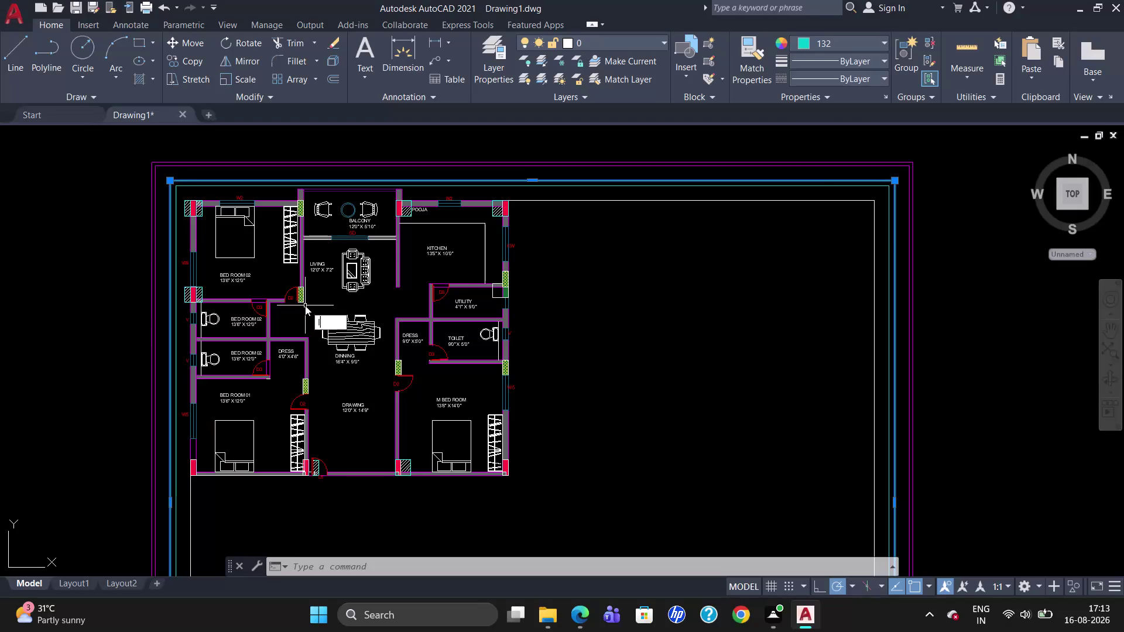
Insert the Sink-single block from the Blocks palette into the empty area right of the plan.
key(Return)
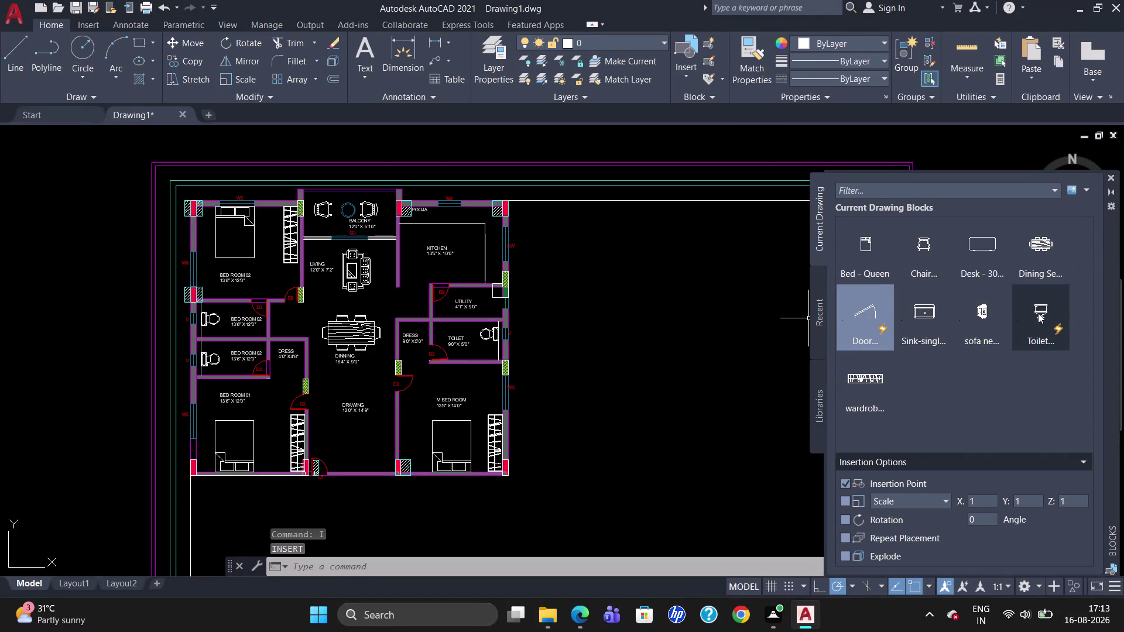
scroll(down, 3)
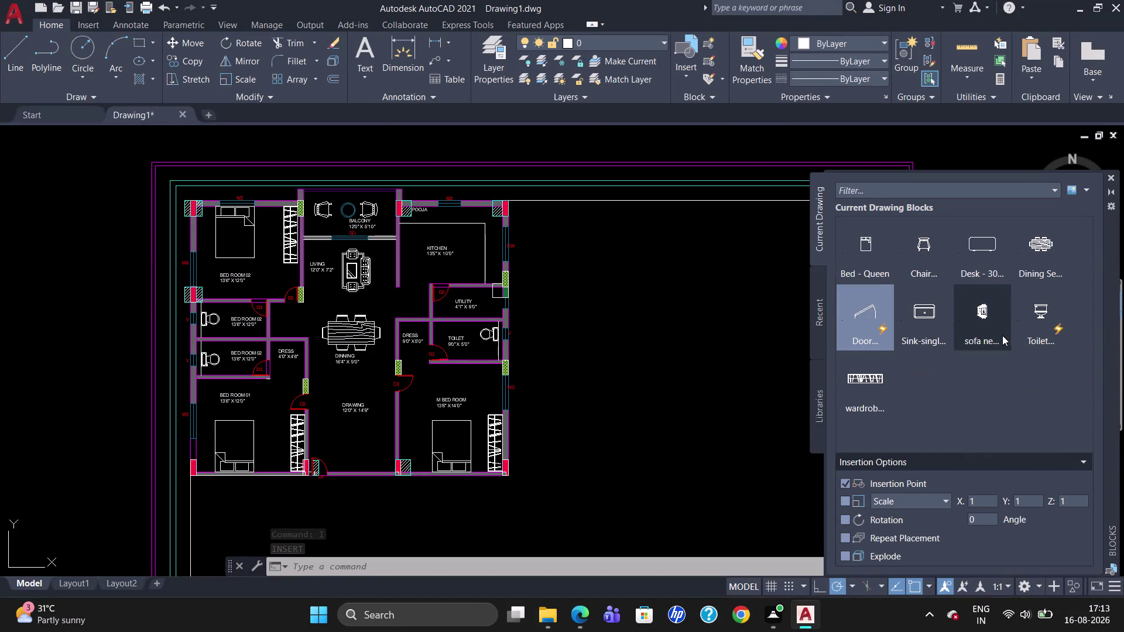
click(1110, 174)
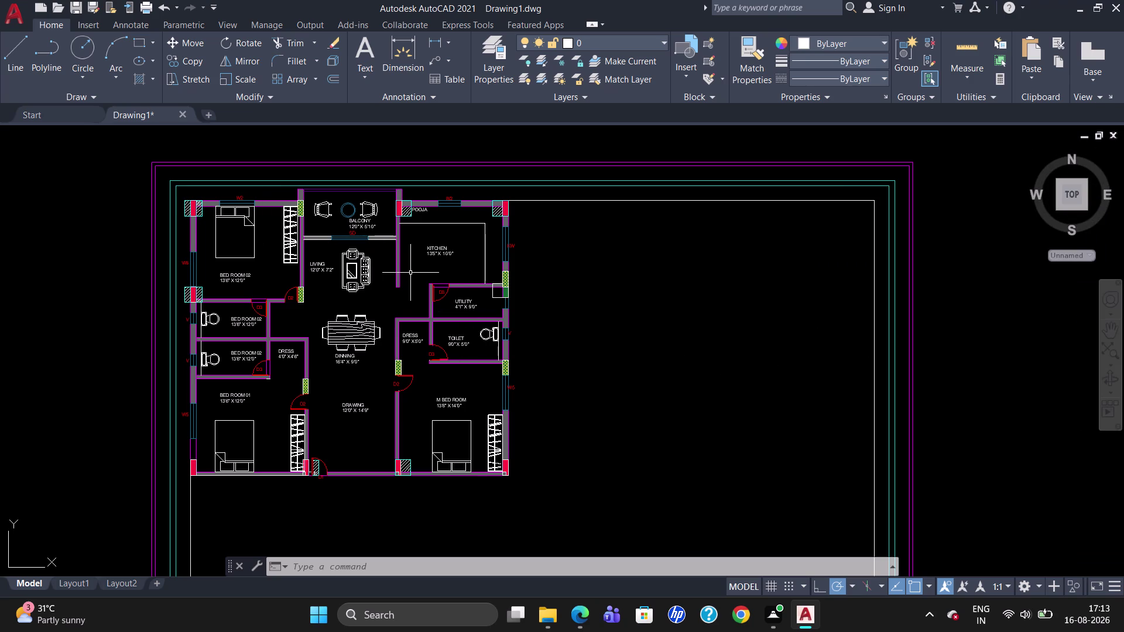
key(i)
key(Return)
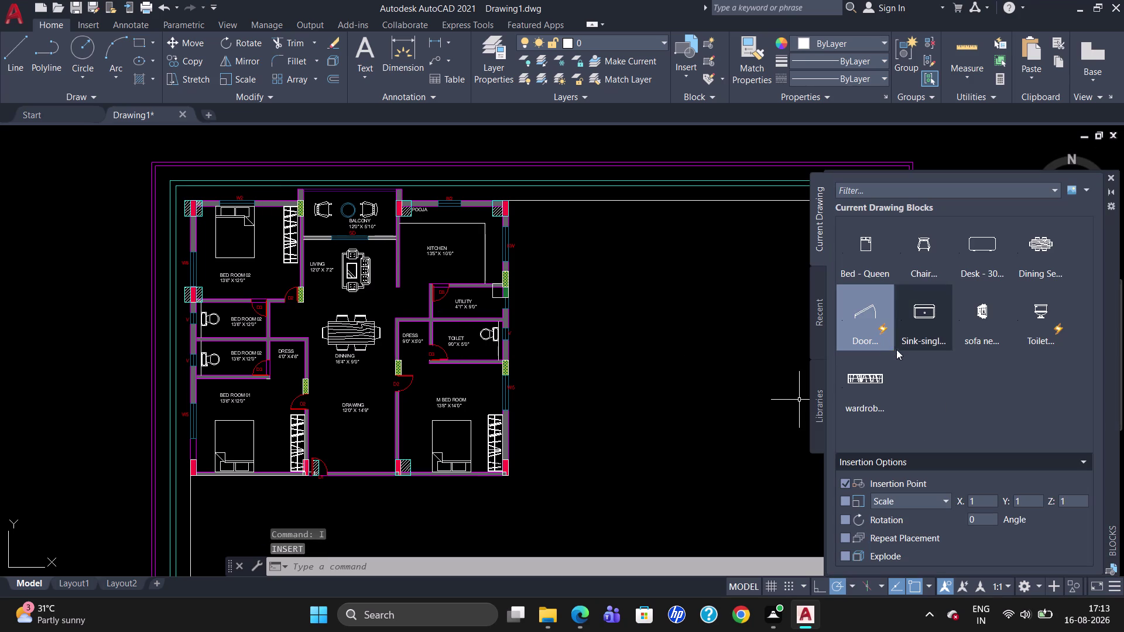
drag(924, 319, 768, 368)
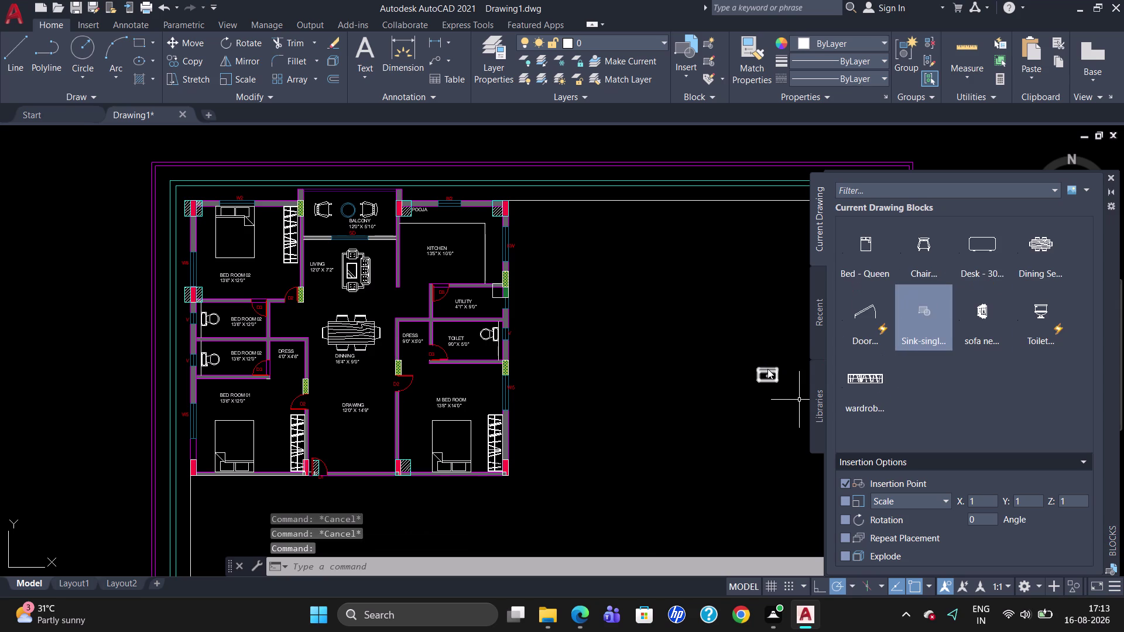
click(767, 369)
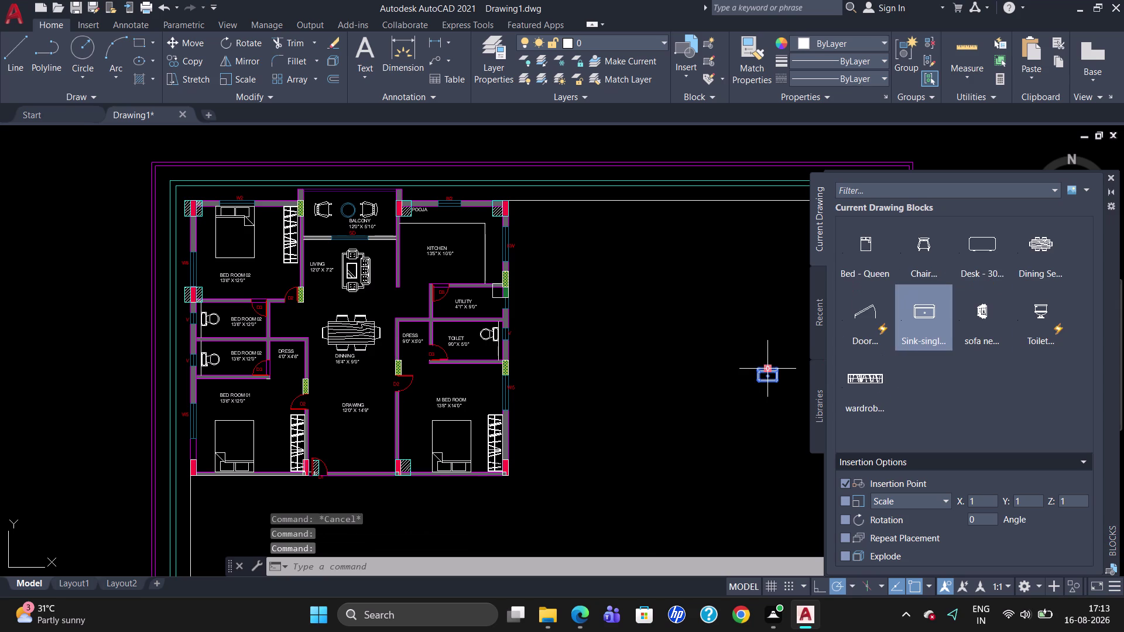
key(Escape)
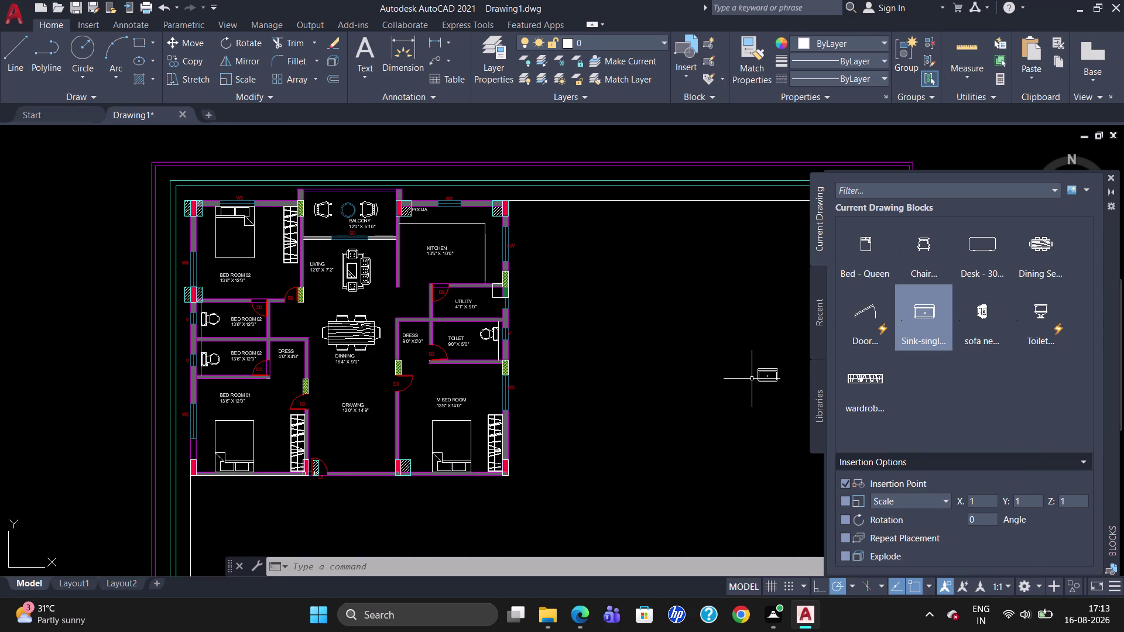
click(1113, 177)
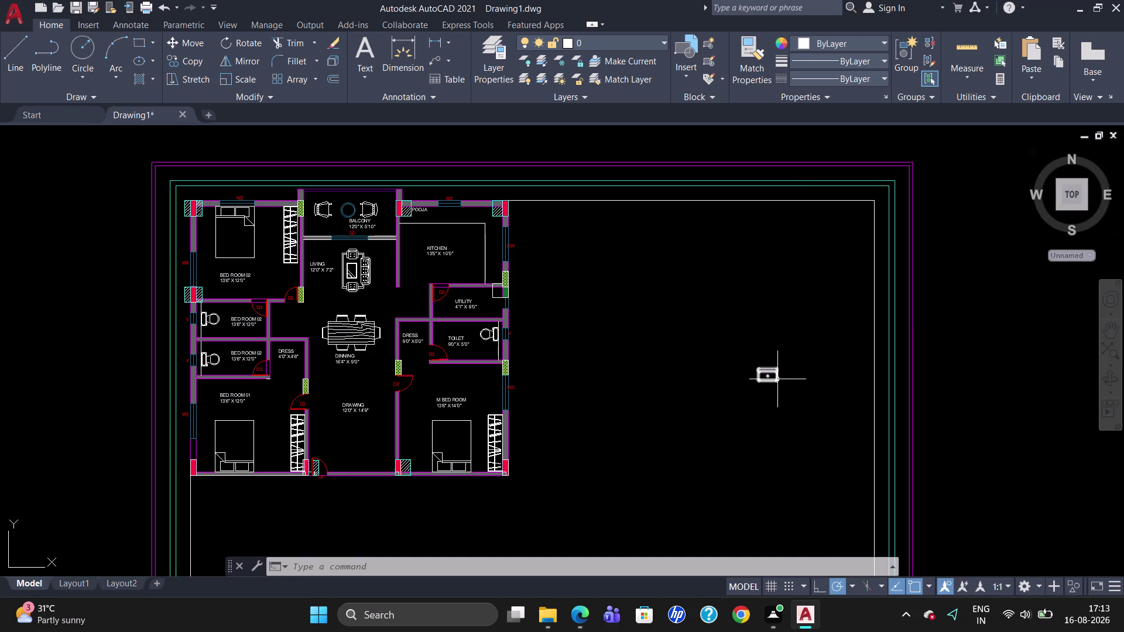
click(775, 378)
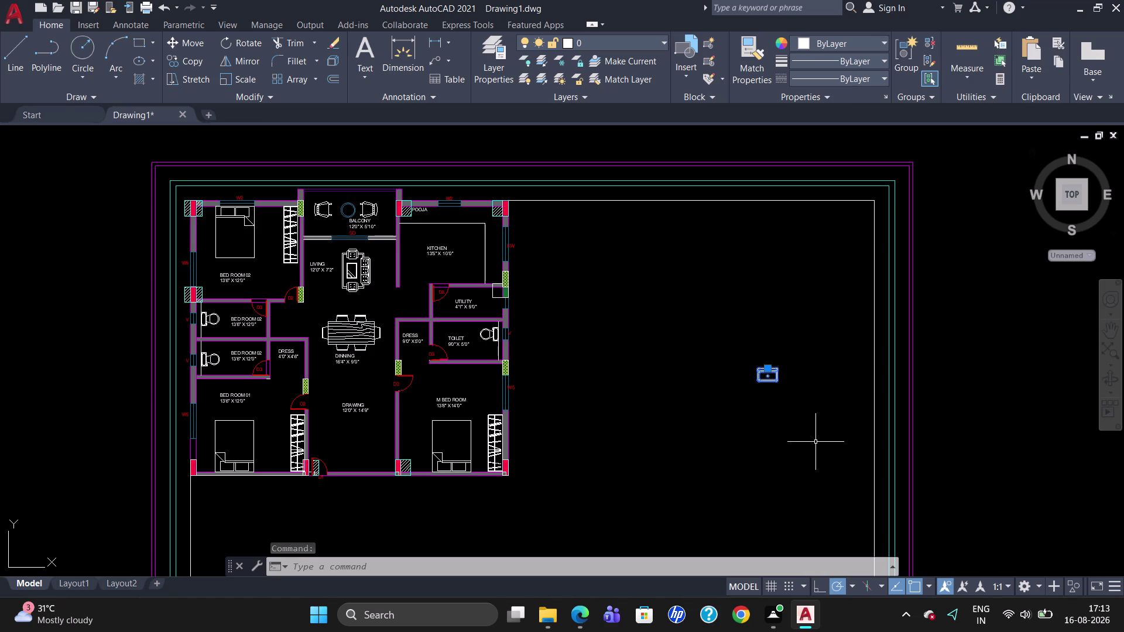
Rotate the sink 270° with RO so it stands upright.
text(RO)
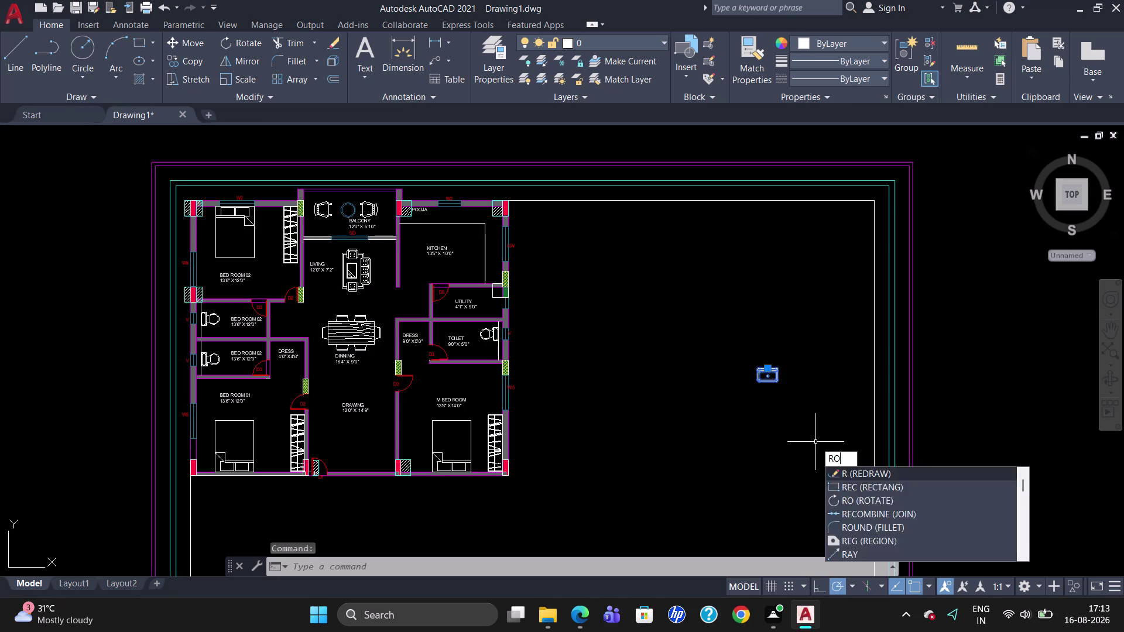
key(Return)
click(779, 367)
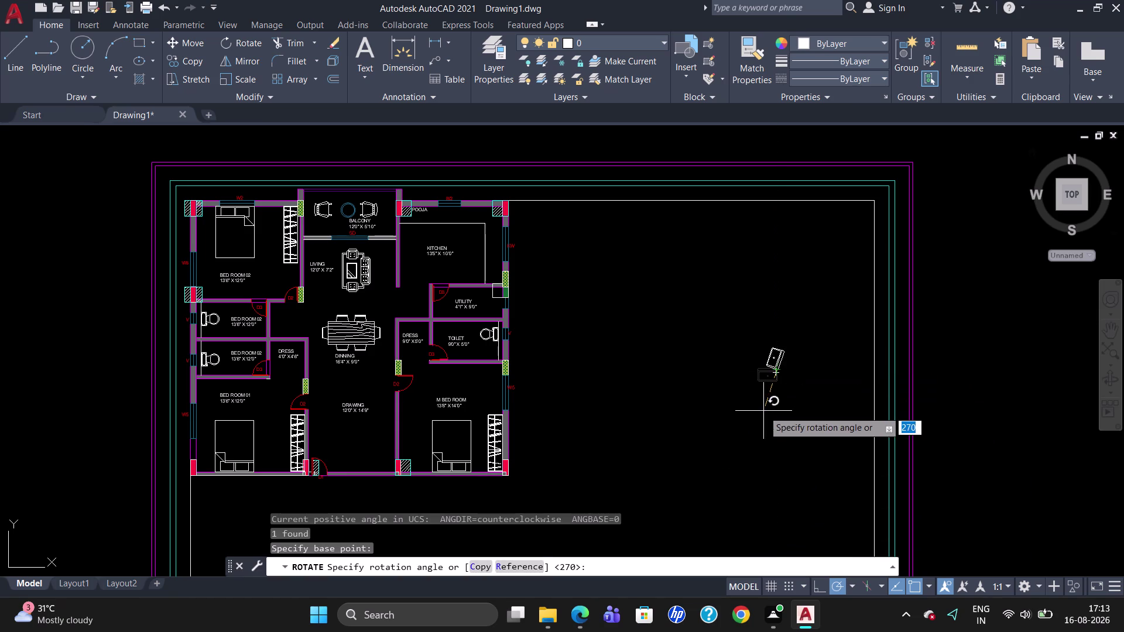
click(776, 404)
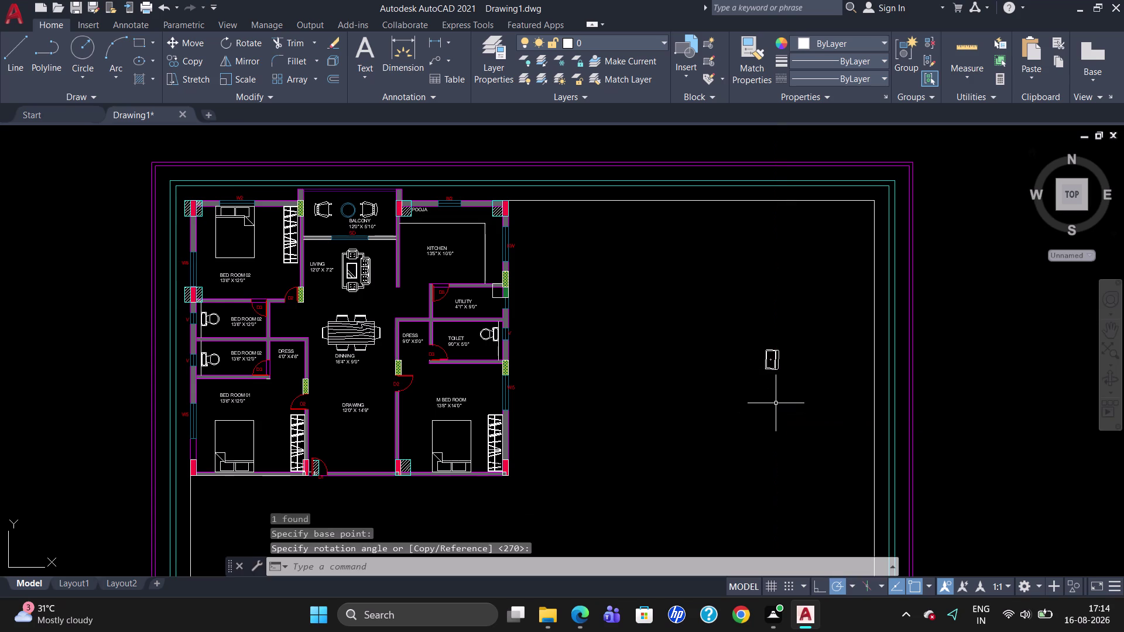
scroll(up, 3)
scroll(down, 3)
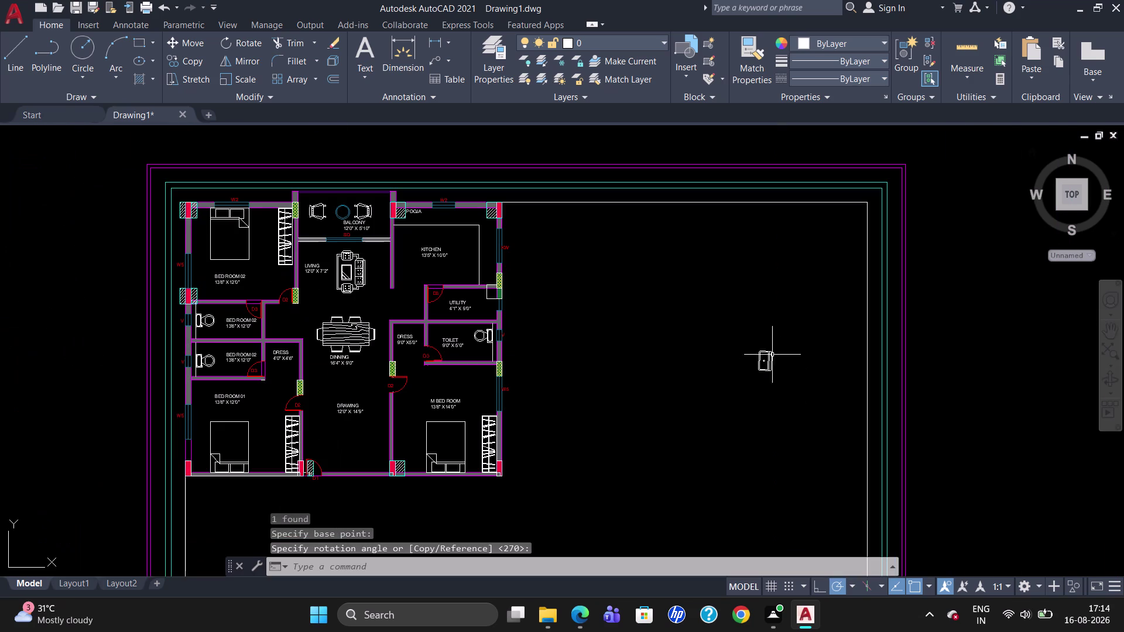
Move the sink against the kitchen's right wall beside the KW window.
click(766, 352)
key(m)
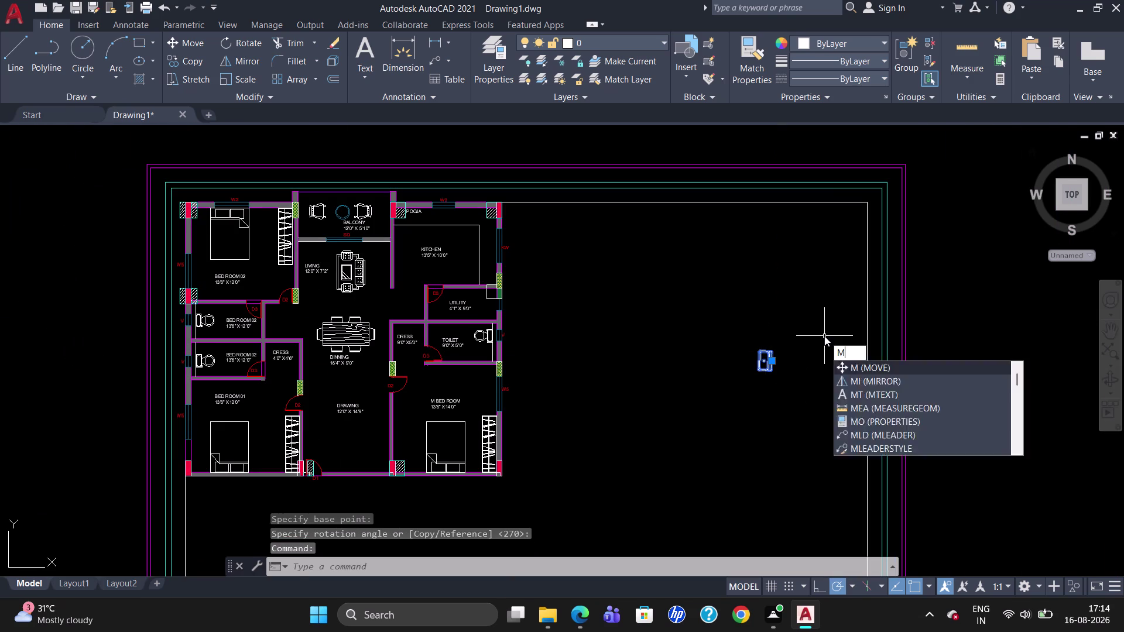
key(Return)
click(776, 351)
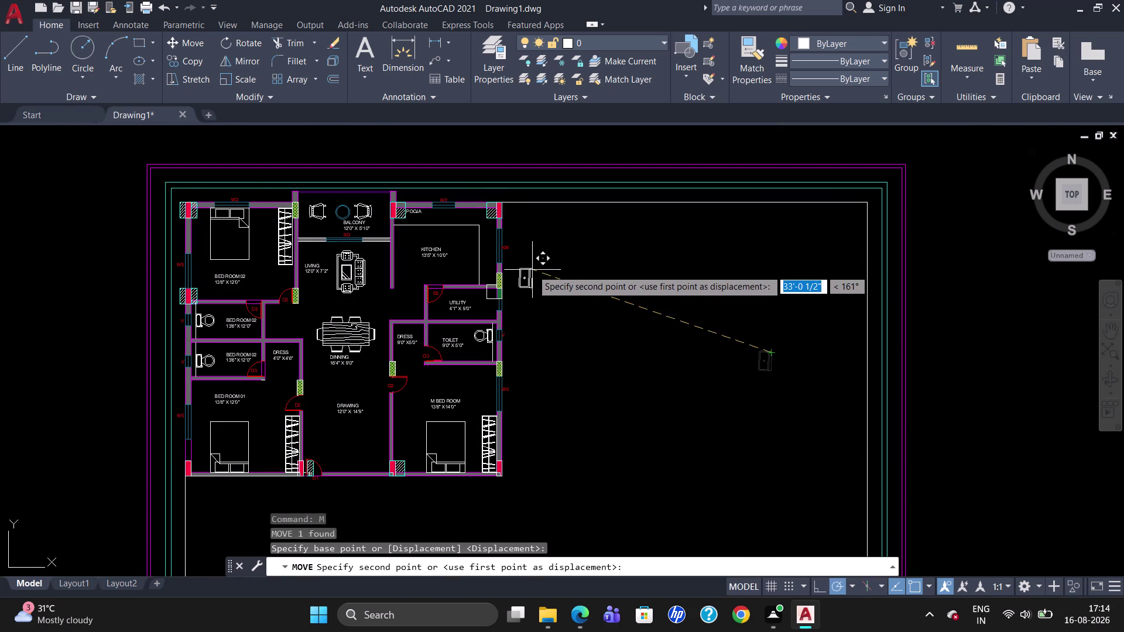
scroll(up, 3)
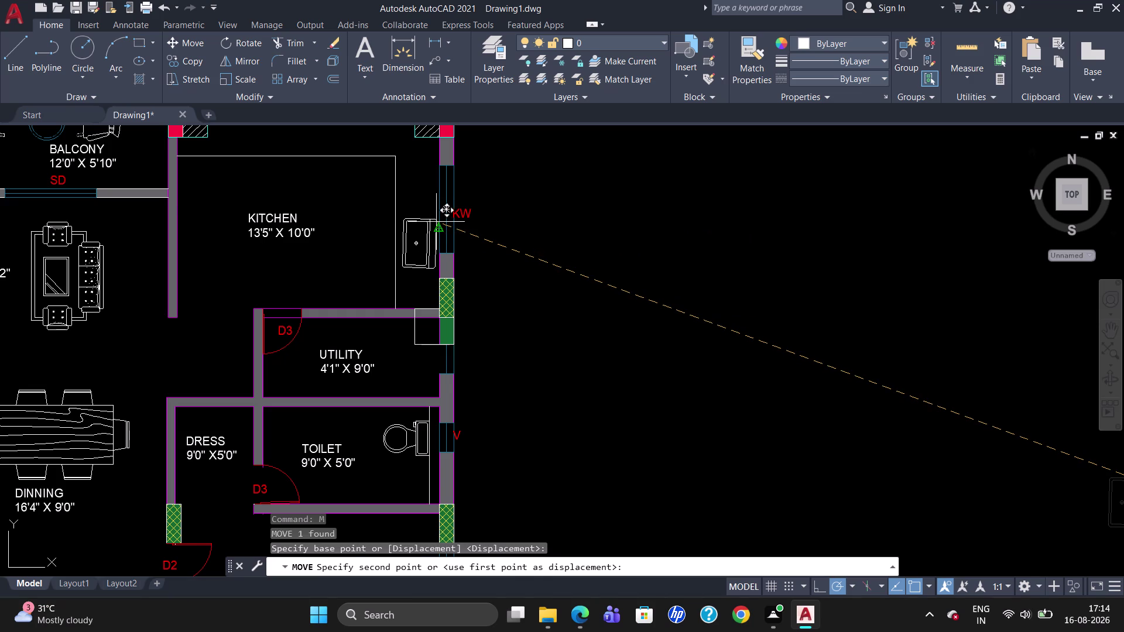
scroll(up, 3)
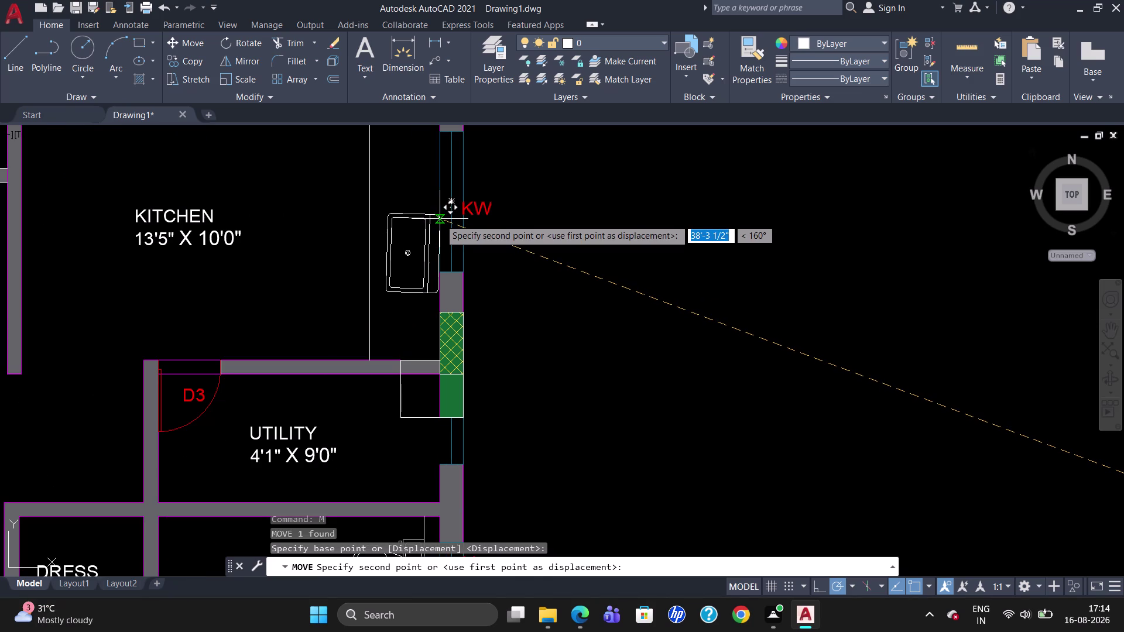
click(440, 219)
key(Escape)
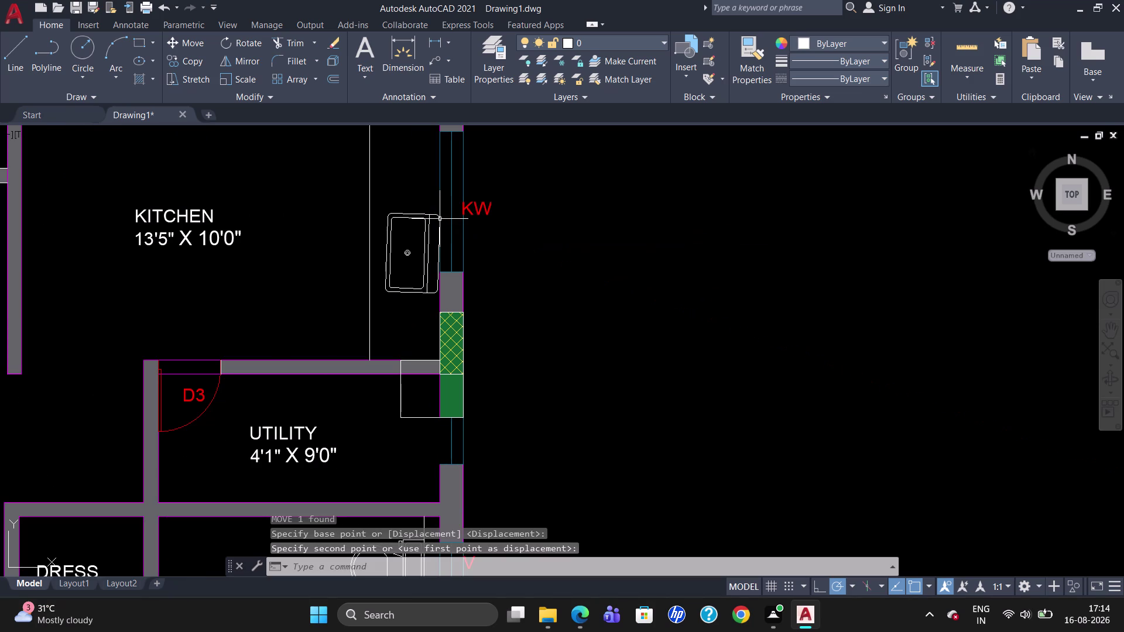
scroll(down, 3)
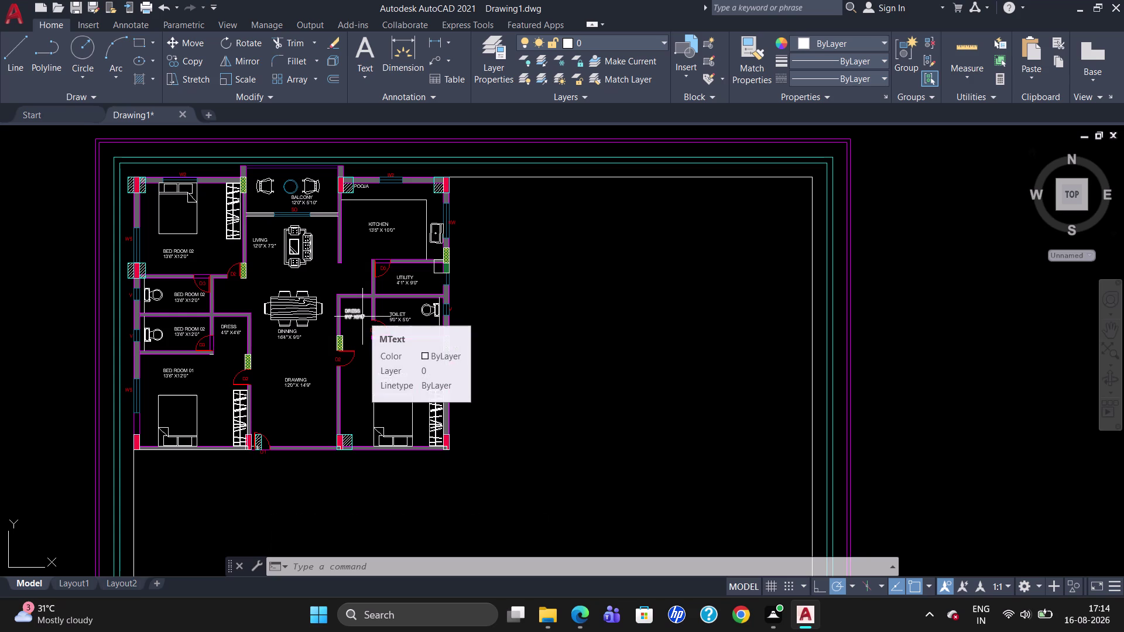
Move the sink by its corner so it sits flush against the kitchen wall.
click(437, 232)
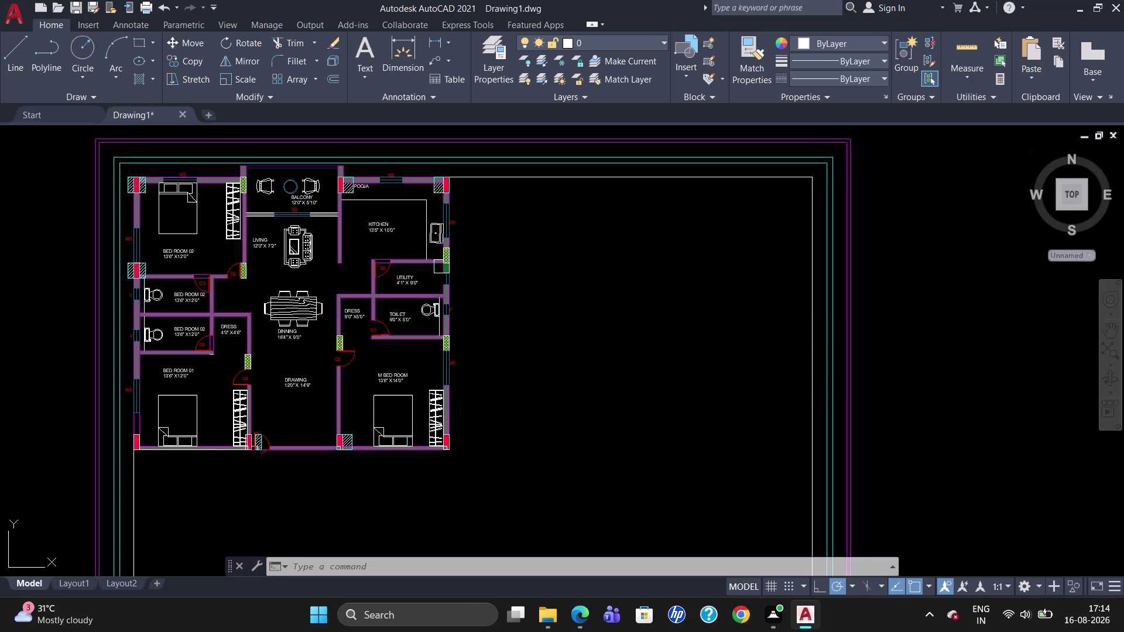
key(m)
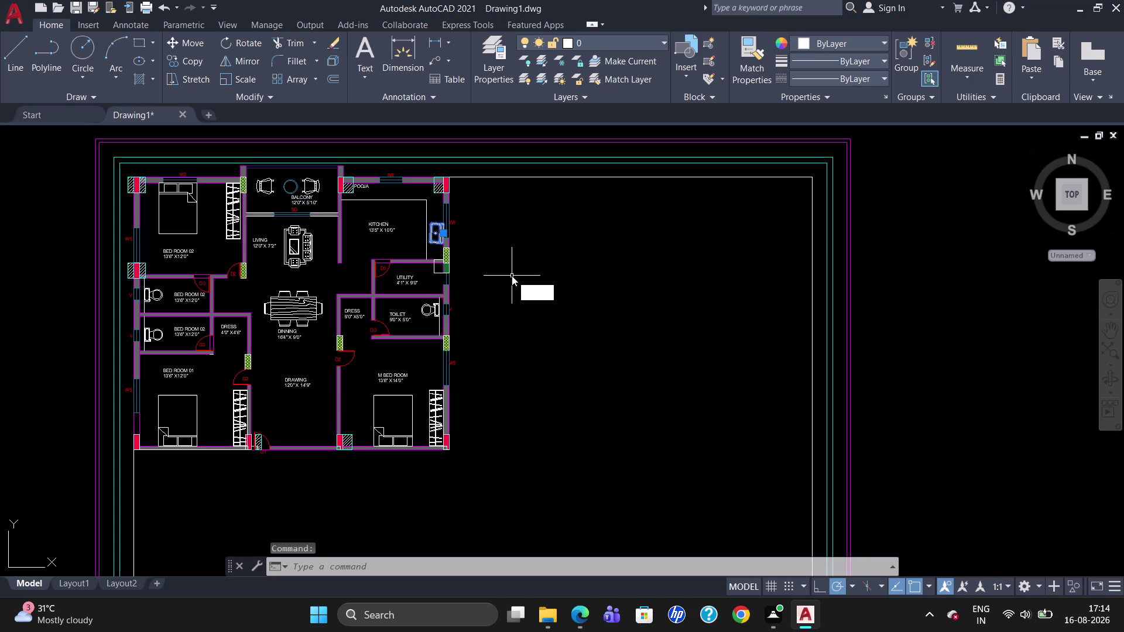
key(Return)
scroll(up, 3)
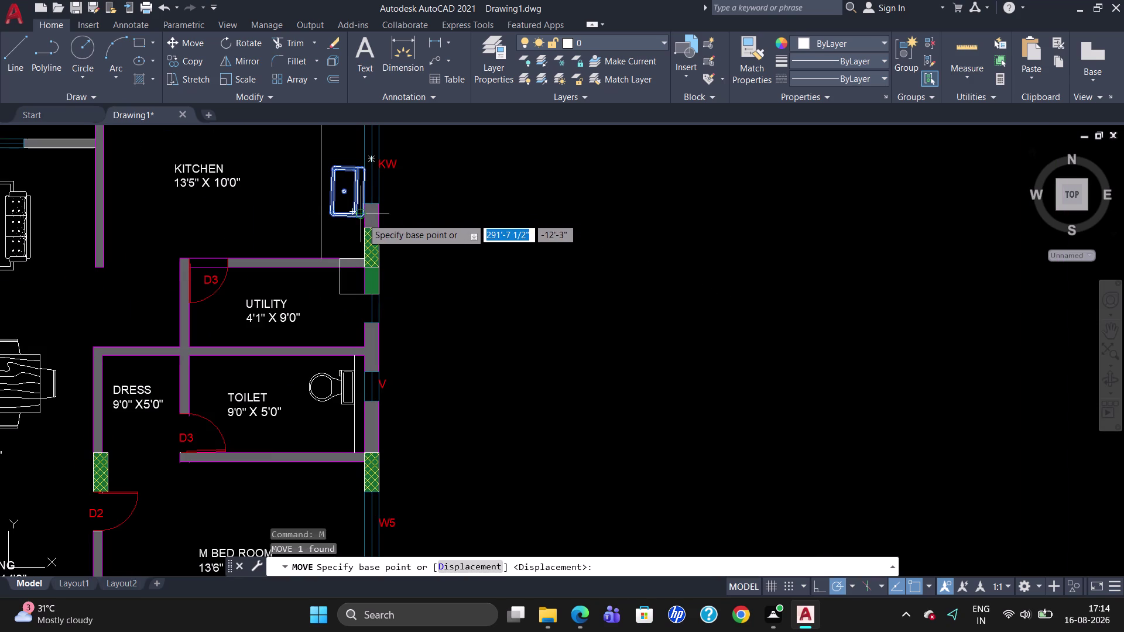
click(362, 218)
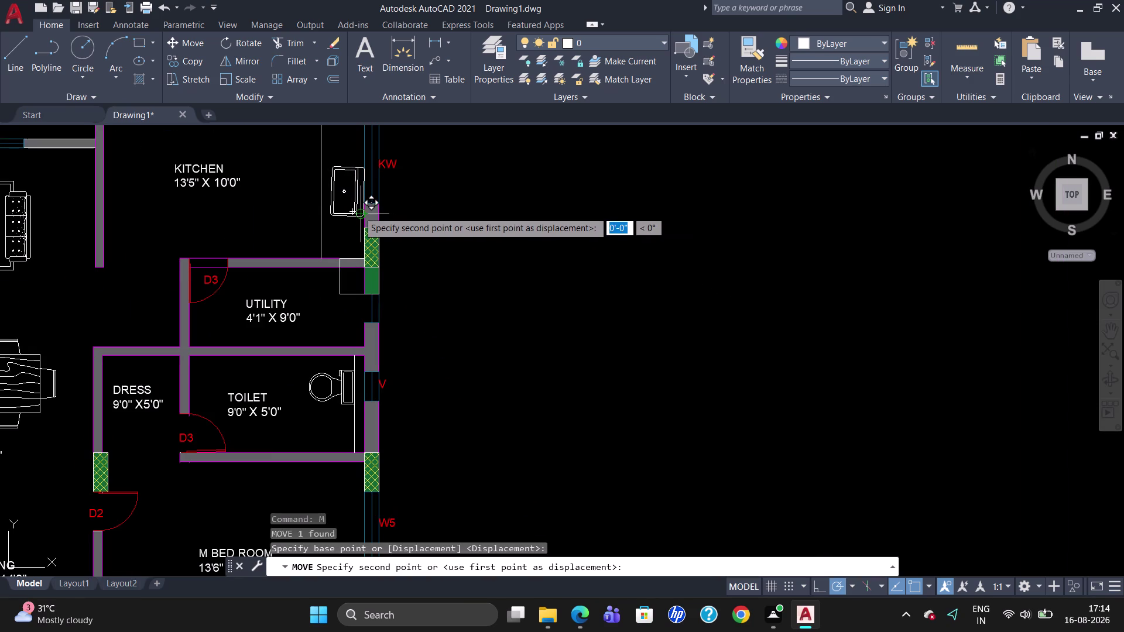
click(358, 211)
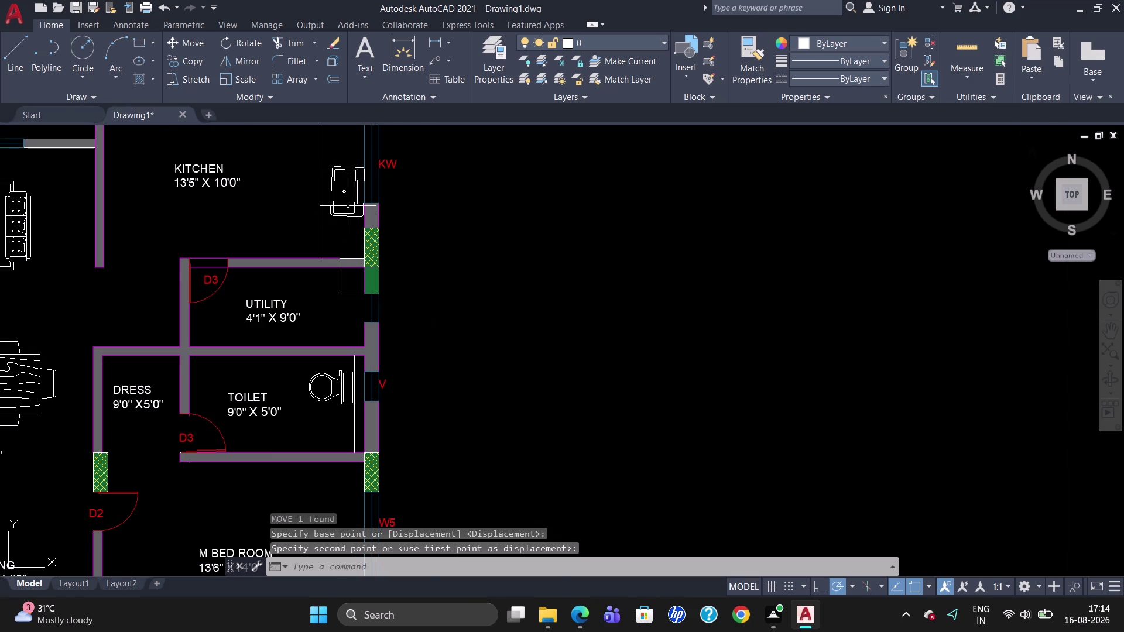
click(349, 202)
key(Escape)
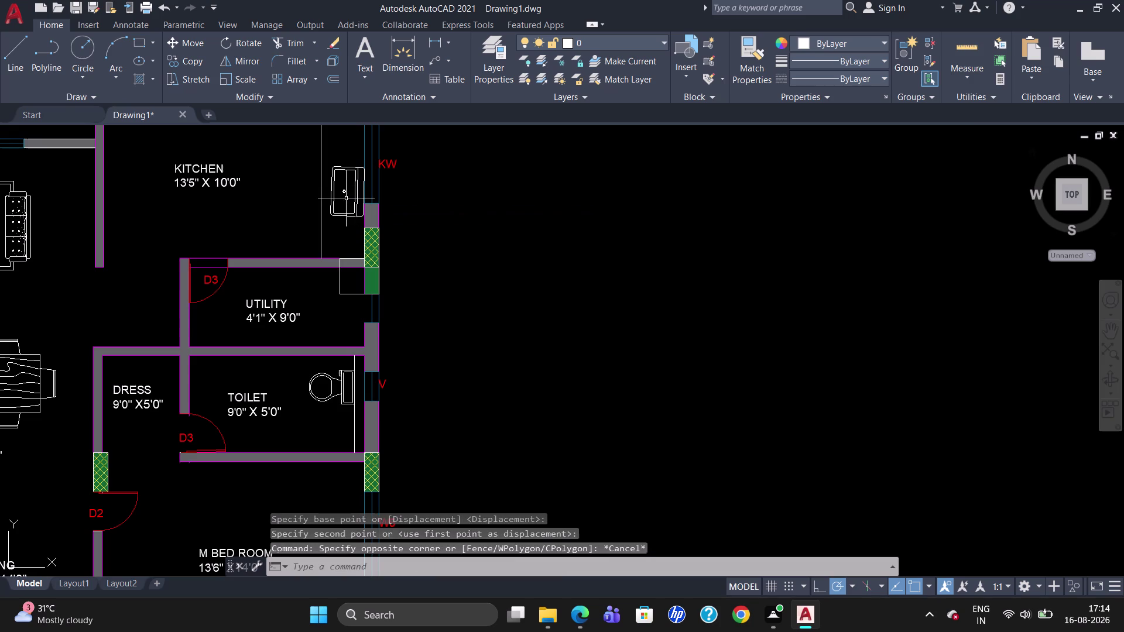
scroll(down, 3)
Select the kitchen sink and start copying it with CO.
click(338, 204)
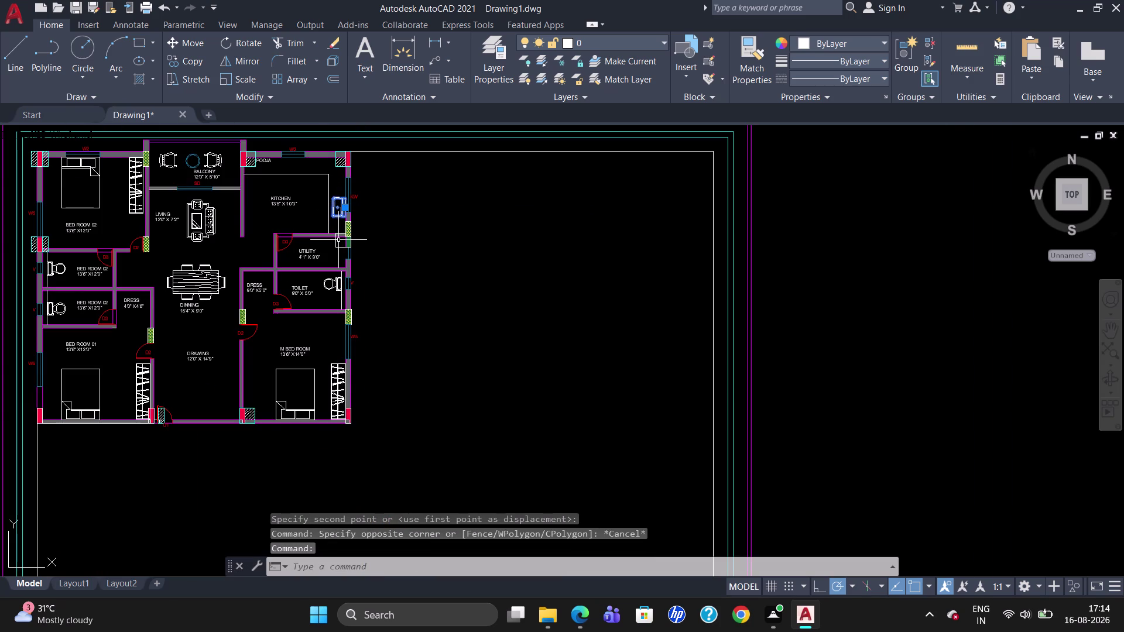
key(c)
key(o)
key(Return)
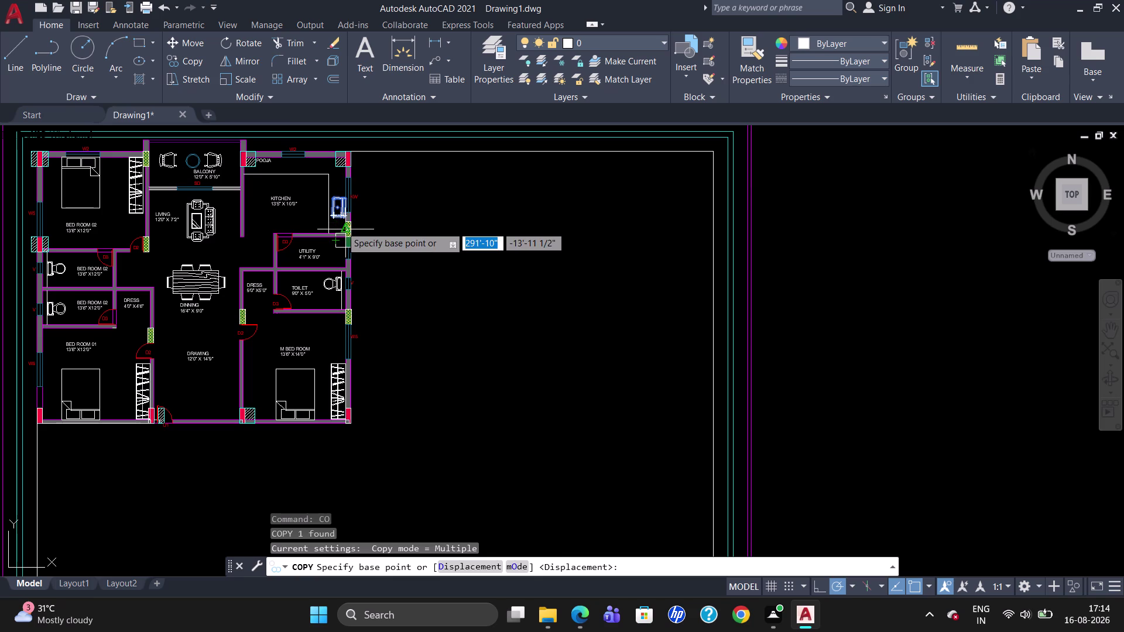
Place a copy of the sink near the second bedroom.
scroll(up, 3)
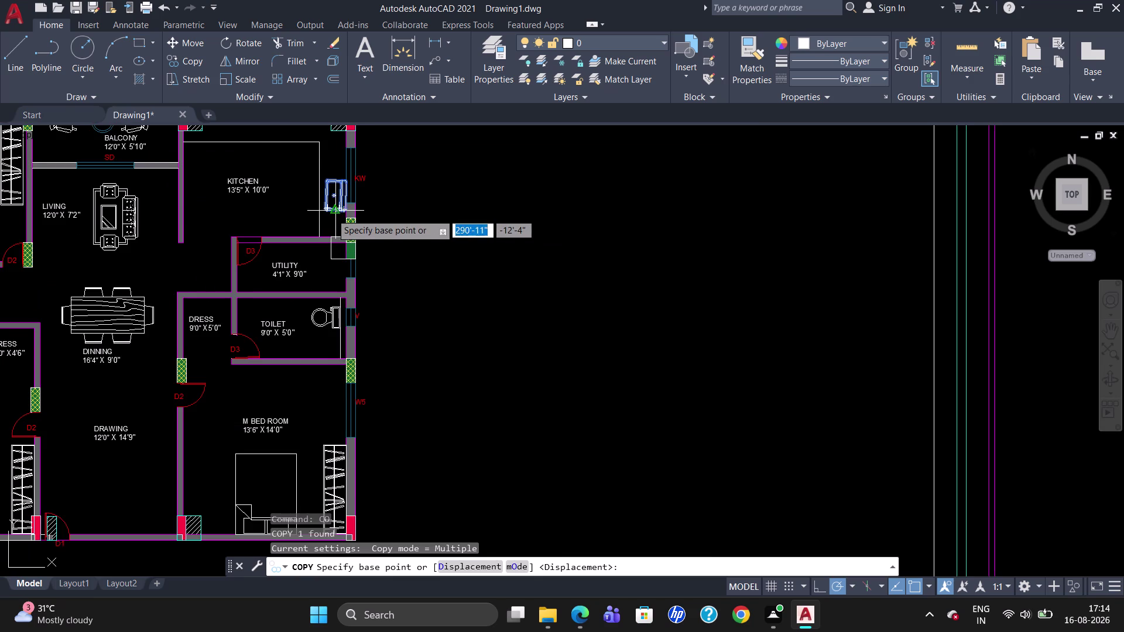
scroll(down, 3)
click(326, 211)
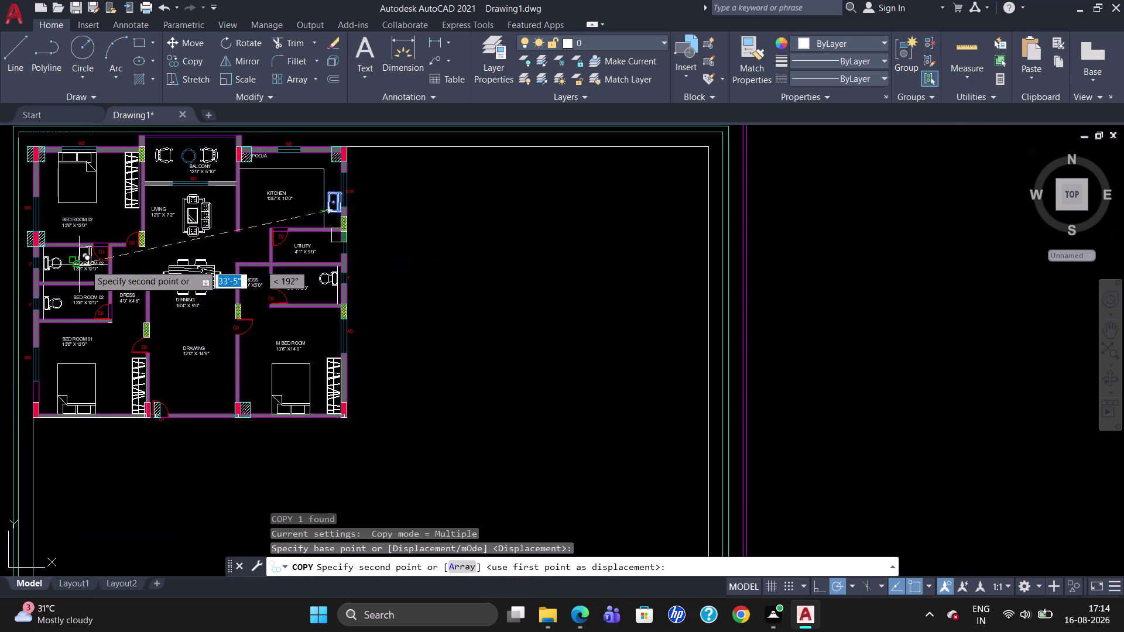
click(124, 269)
key(Escape)
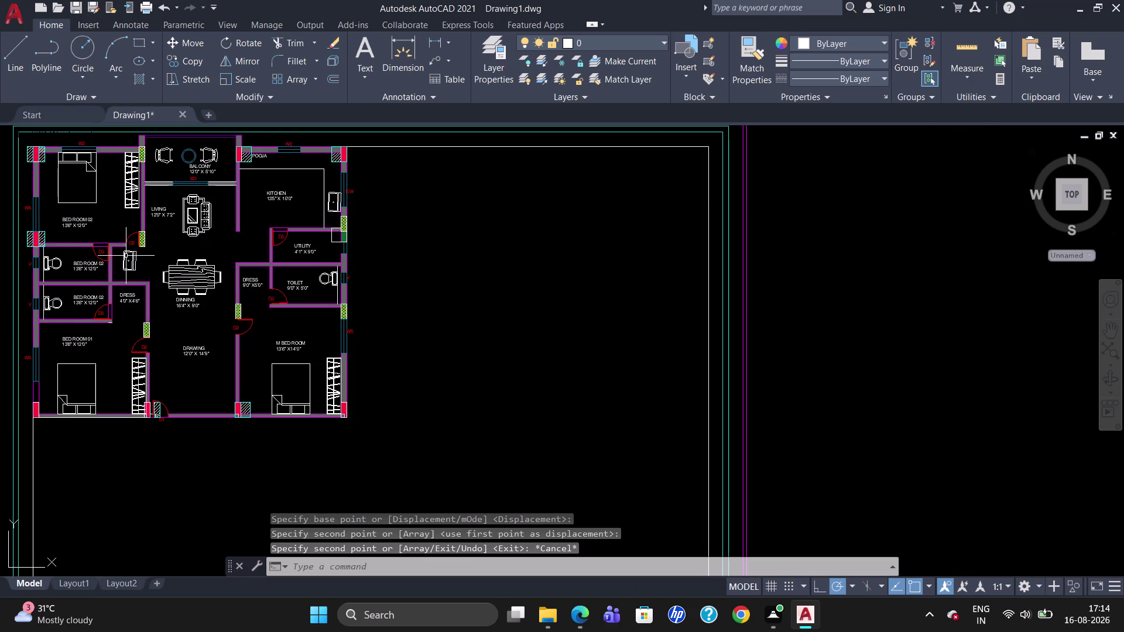
Rotate the washbasin beside the second bedroom's doorway with RO.
click(126, 256)
text(RO)
key(Return)
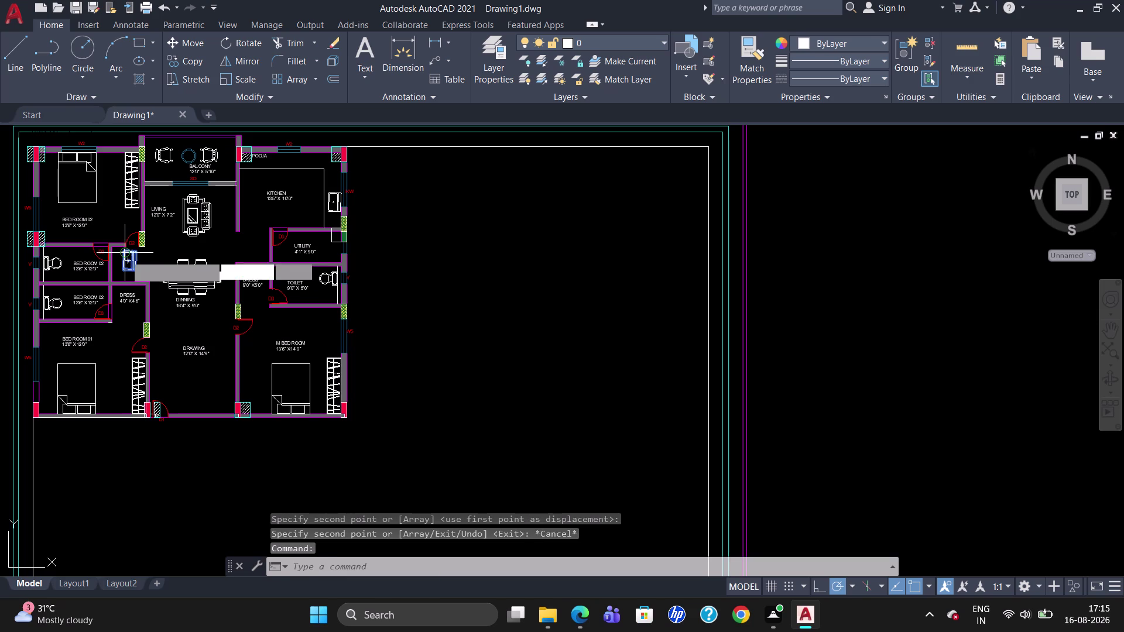
click(137, 253)
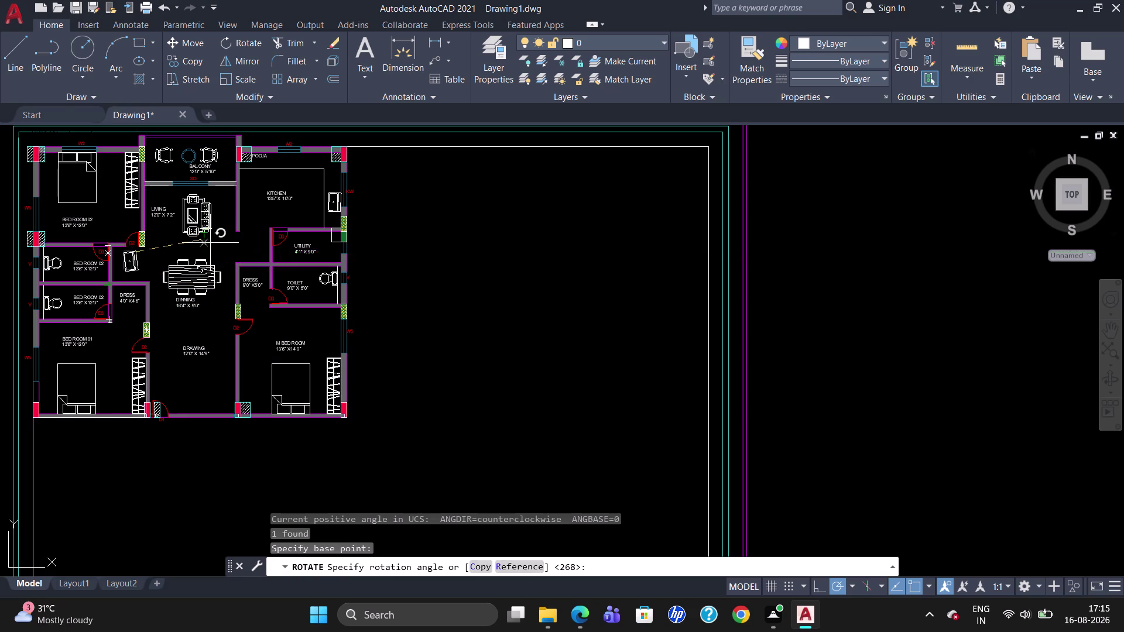
click(92, 256)
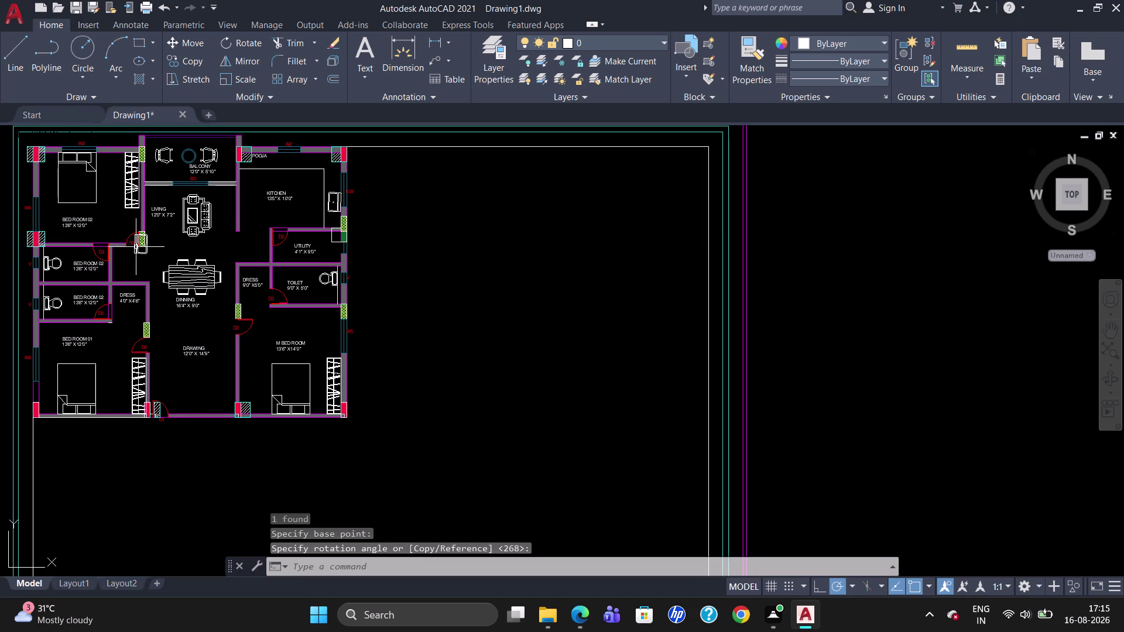
Move the washbasin against the second bedroom's wall.
click(135, 248)
key(m)
key(Return)
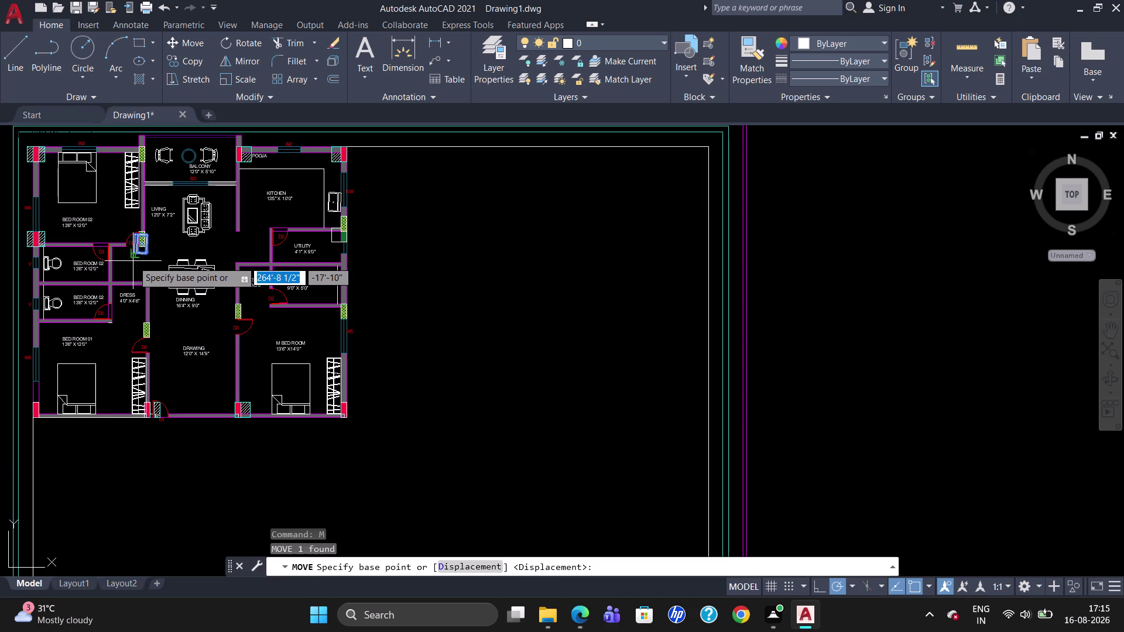
click(135, 253)
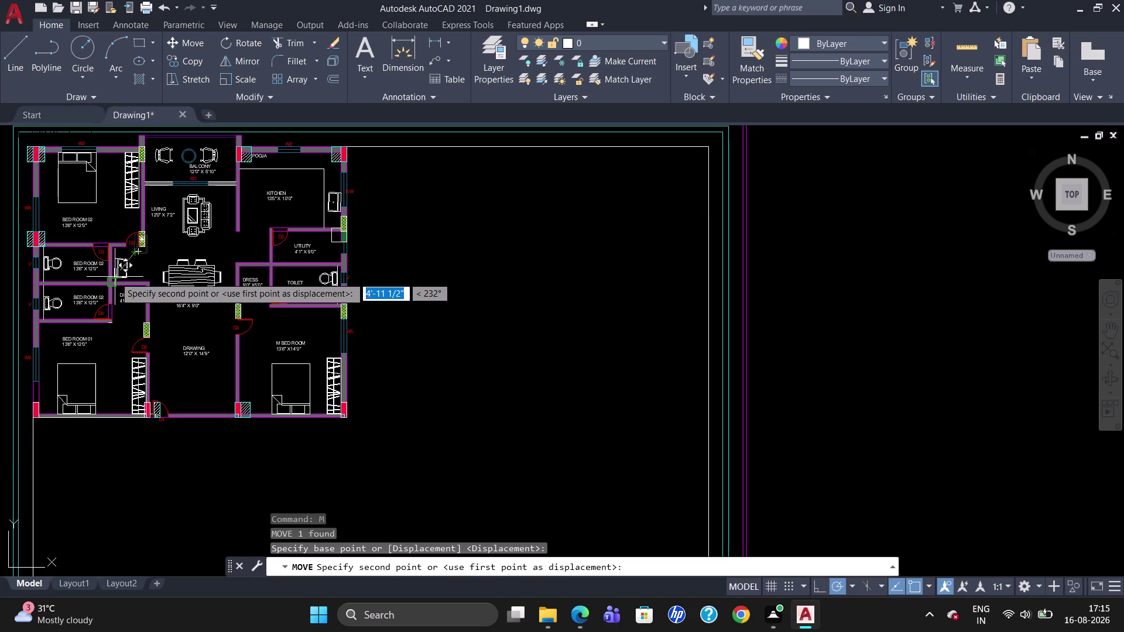
click(114, 277)
key(Escape)
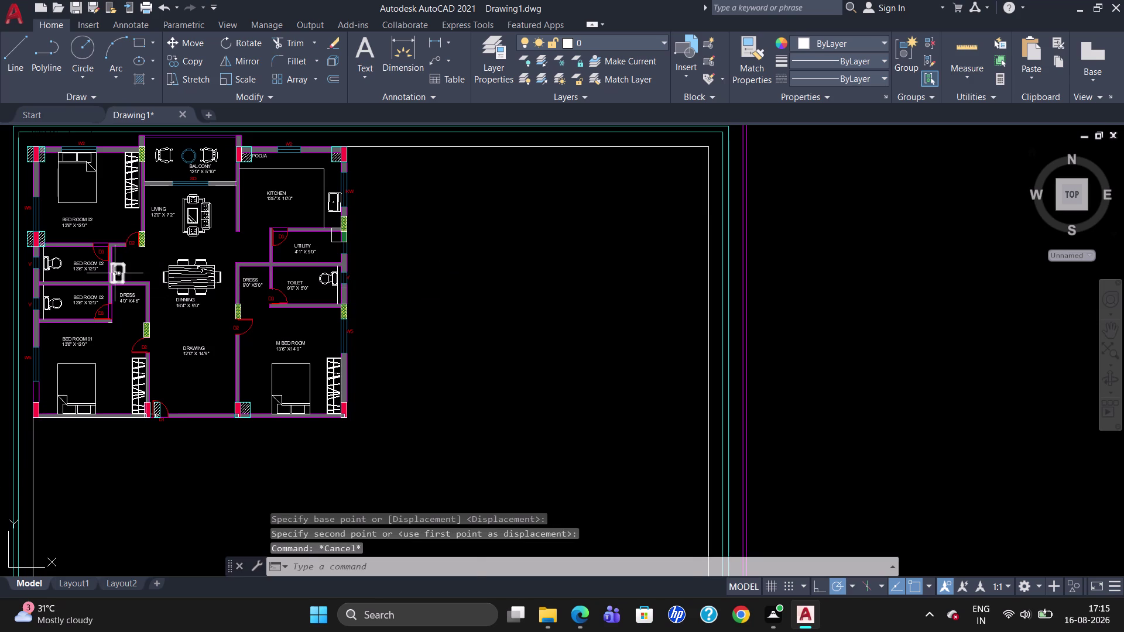
scroll(up, 3)
click(120, 260)
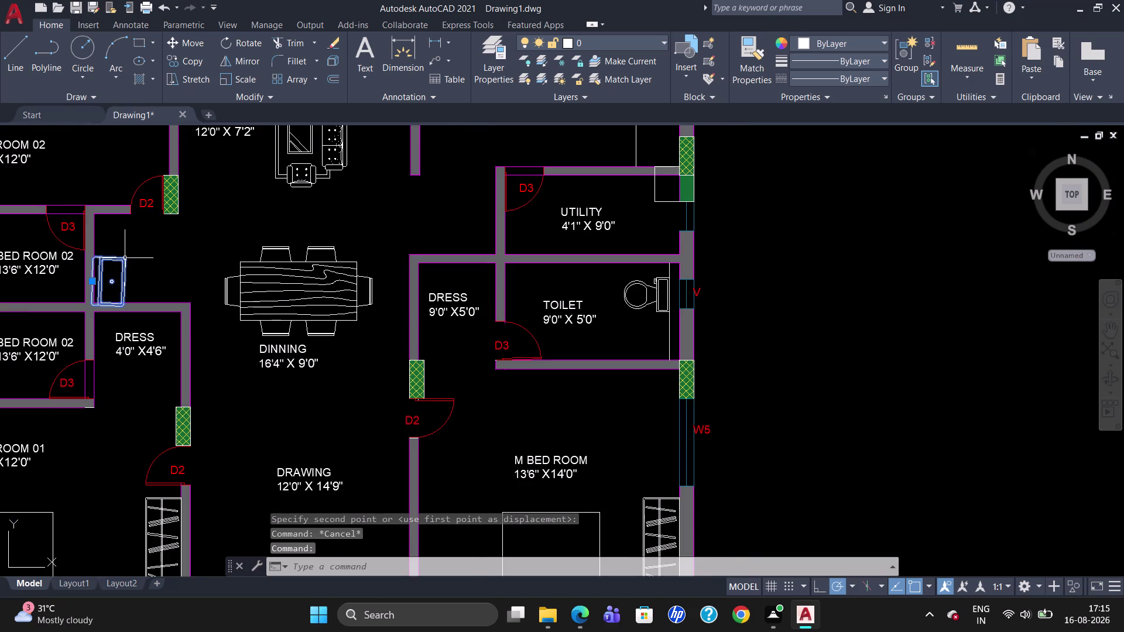
key(m)
key(Return)
click(124, 255)
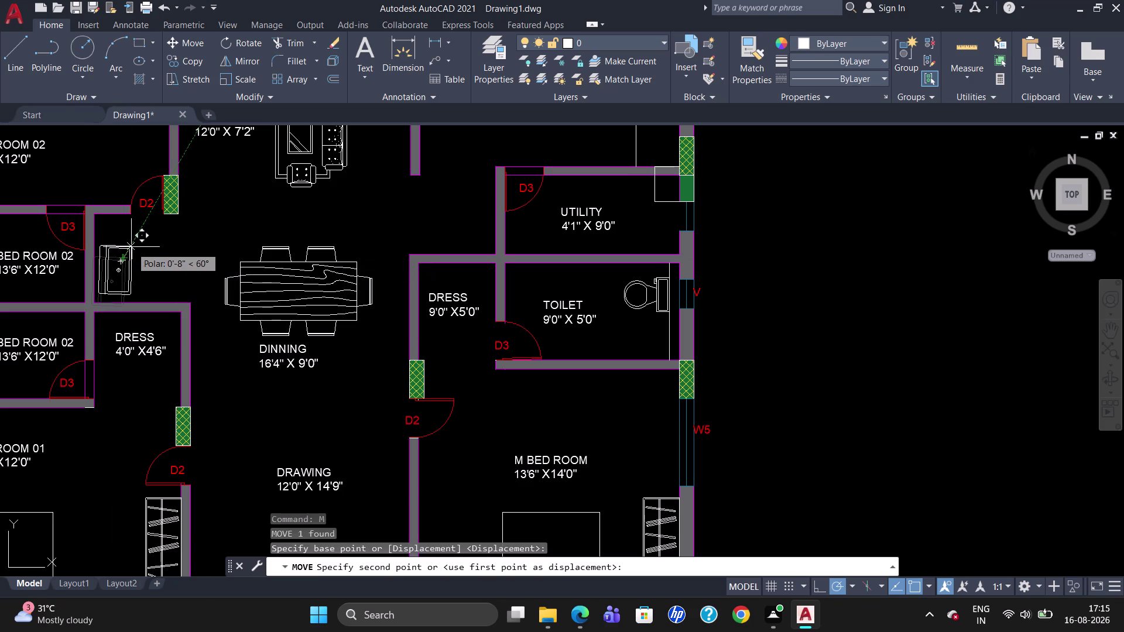
click(130, 247)
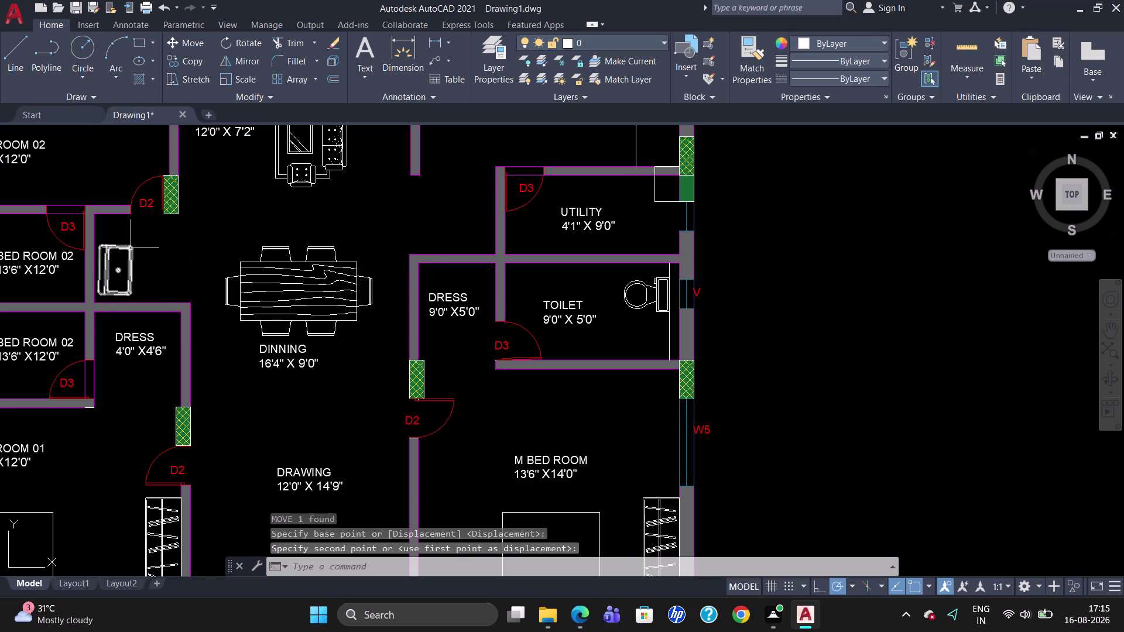
Start another move of the washbasin, then cancel it.
click(106, 260)
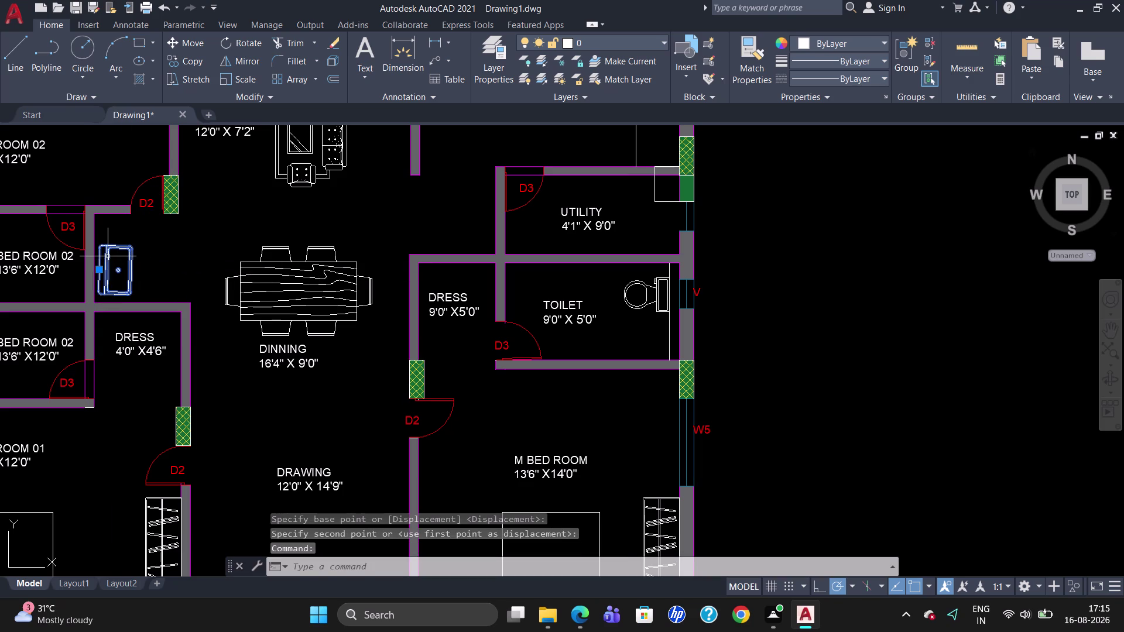
key(m)
key(Return)
click(99, 244)
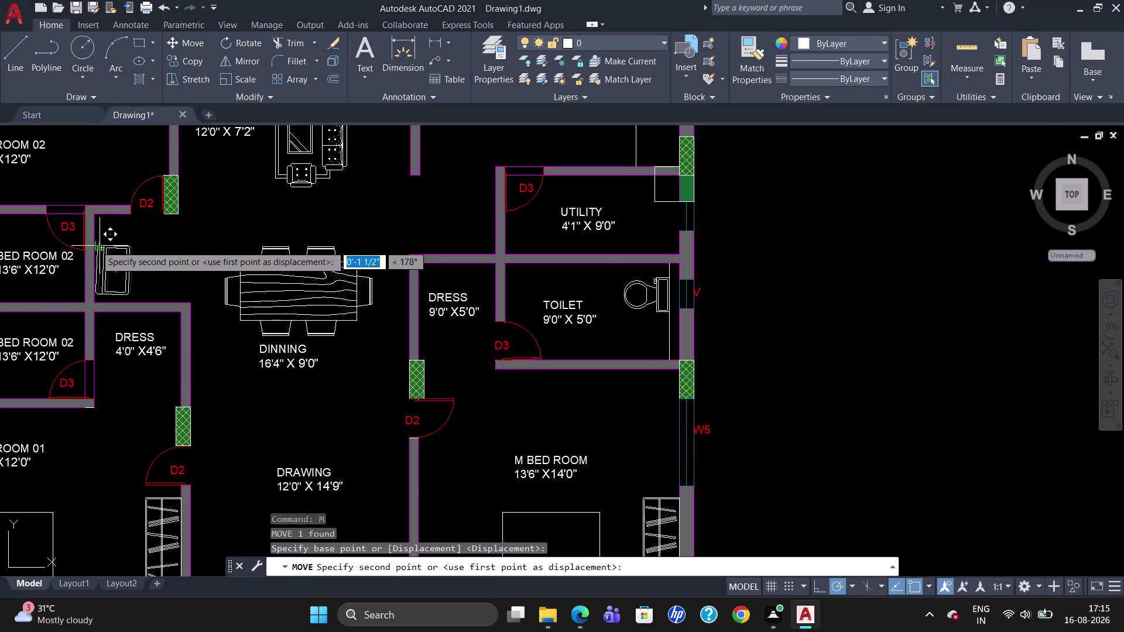
scroll(up, 3)
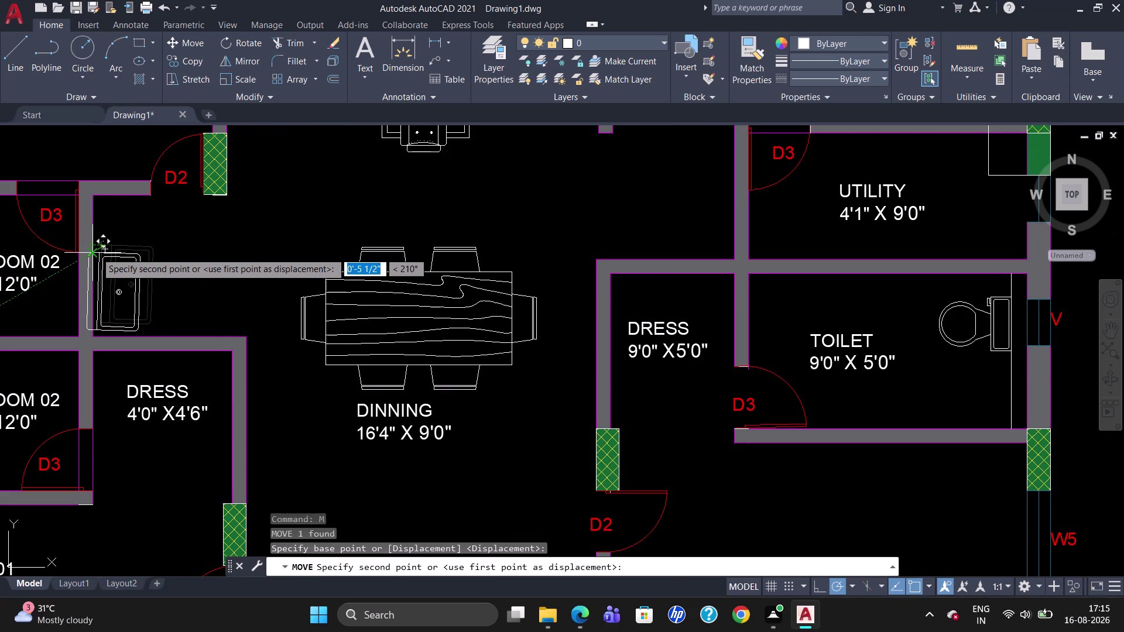
key(Escape)
Window-select the washbasin and delete it.
click(103, 255)
click(110, 256)
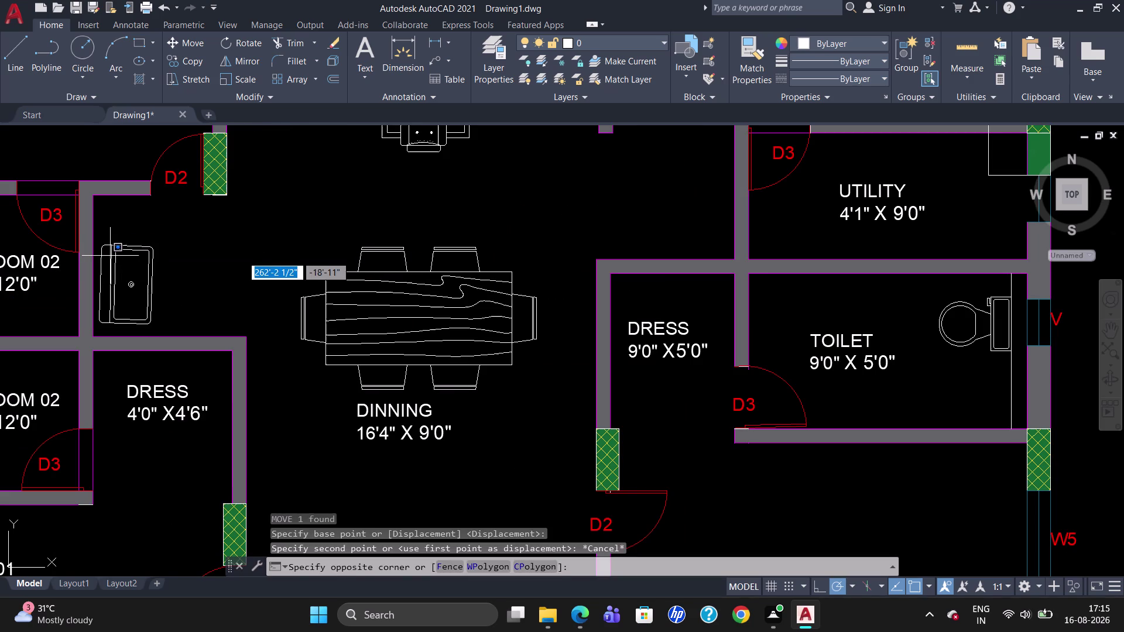
click(110, 256)
key(Delete)
scroll(down, 3)
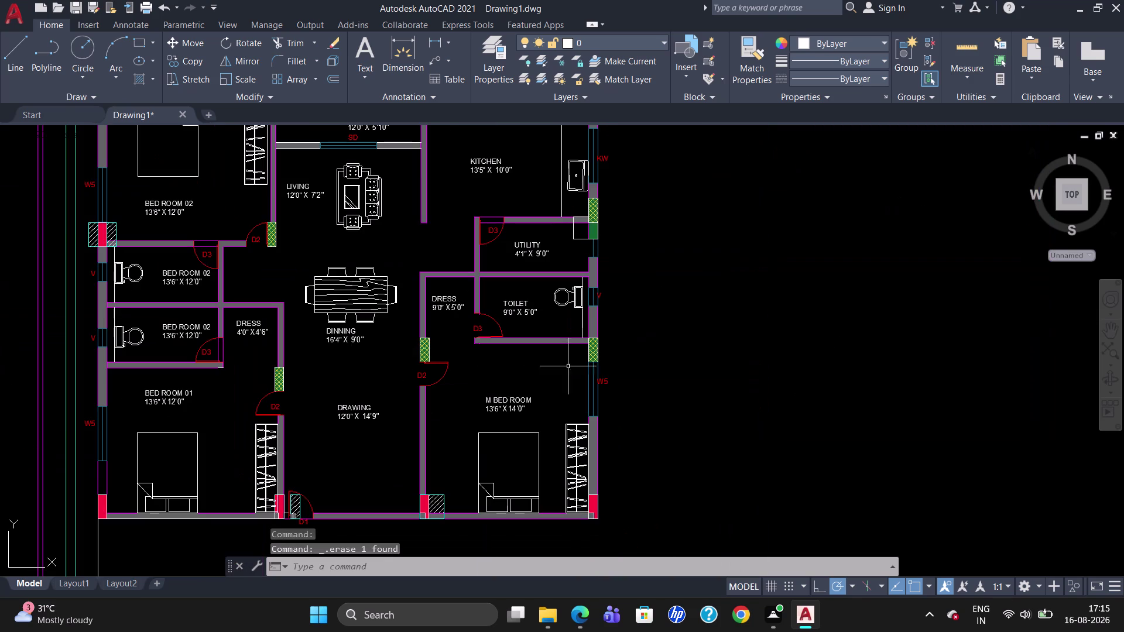
click(573, 167)
Clear the kitchen sink selection and adjust the view.
click(573, 162)
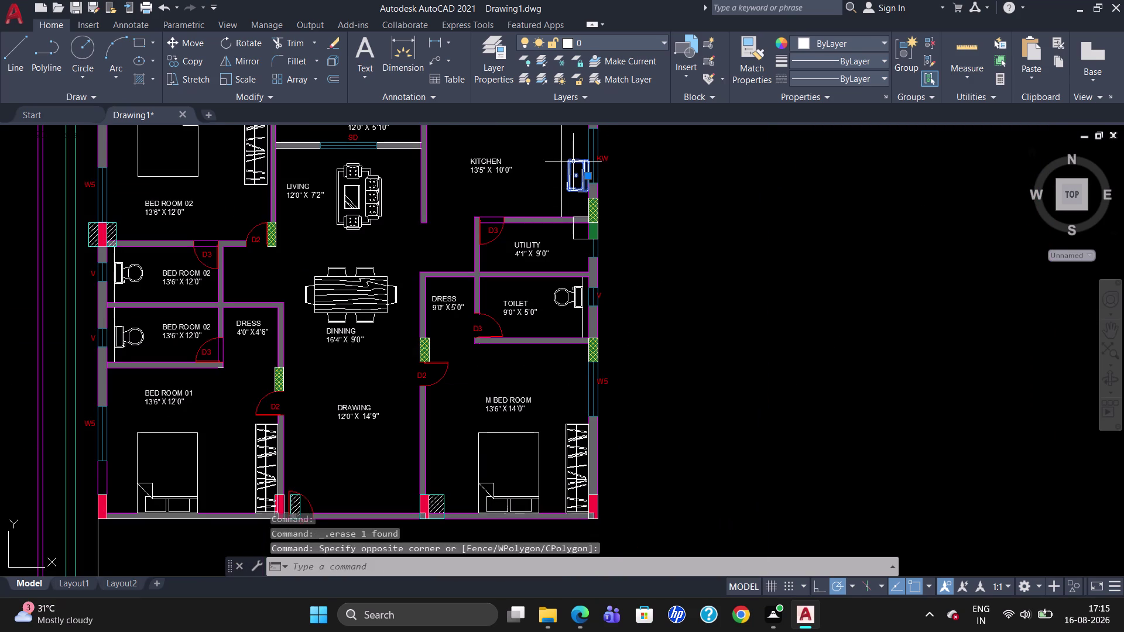
key(Delete)
scroll(down, 3)
scroll(up, 3)
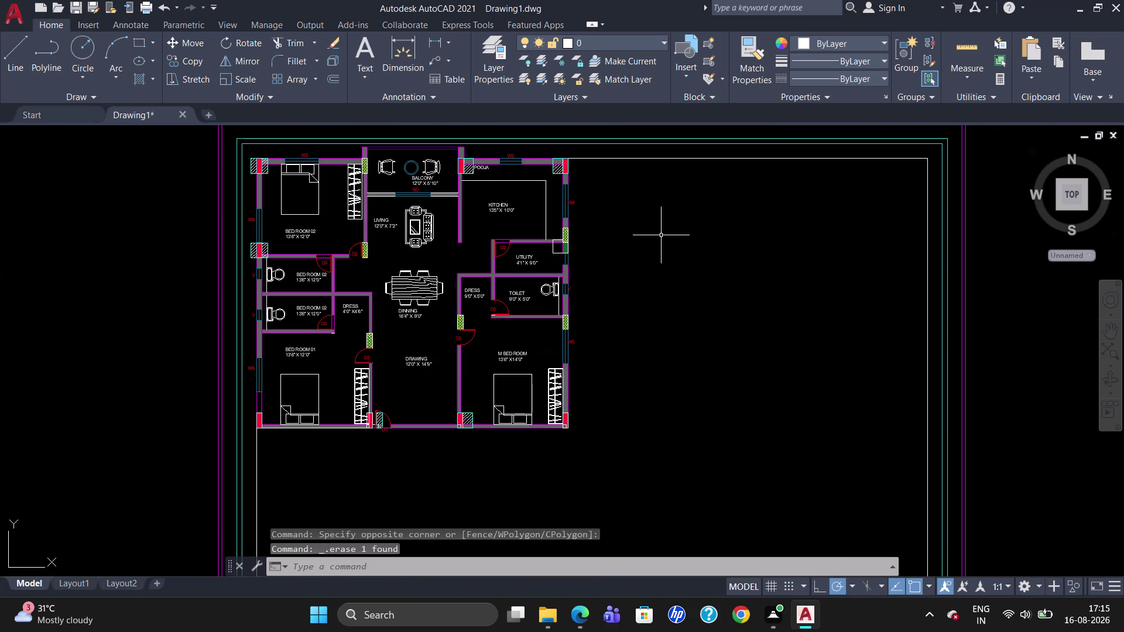
scroll(down, 3)
scroll(up, 3)
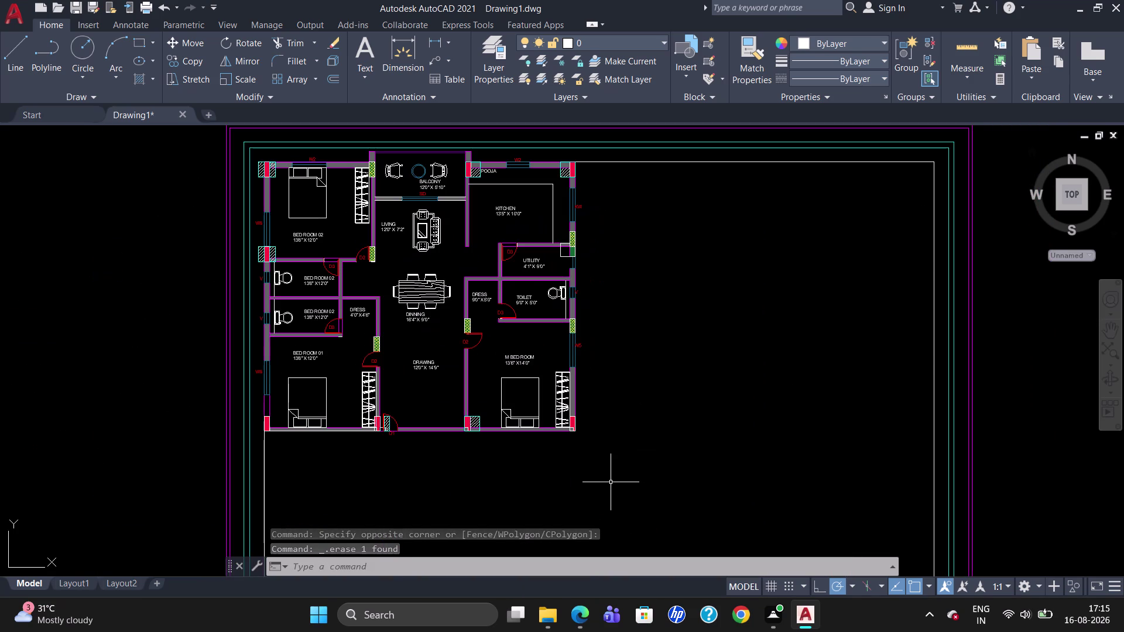
scroll(up, 3)
scroll(down, 3)
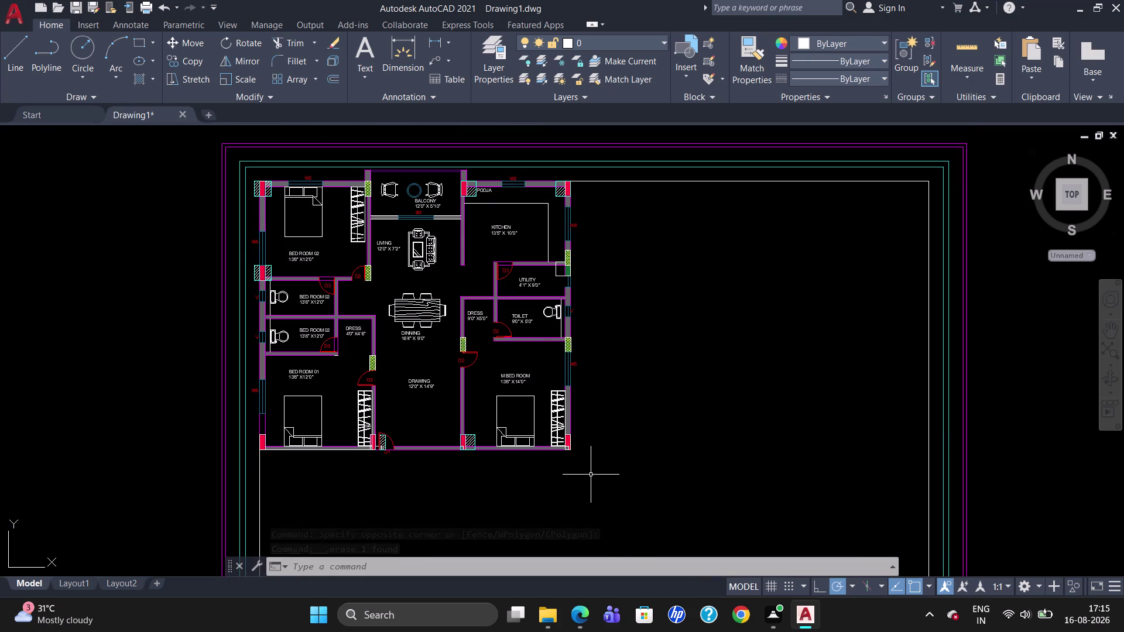
Draw a 6' line from the plan's bottom-right corner, constrained horizontal.
key(l)
key(Return)
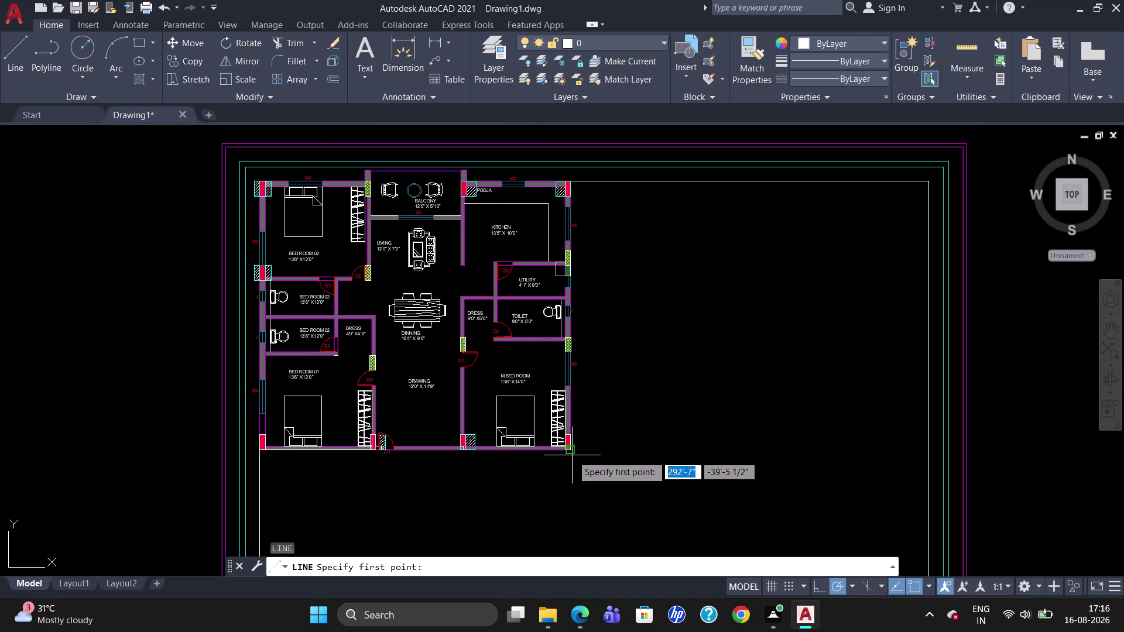
scroll(up, 3)
click(573, 455)
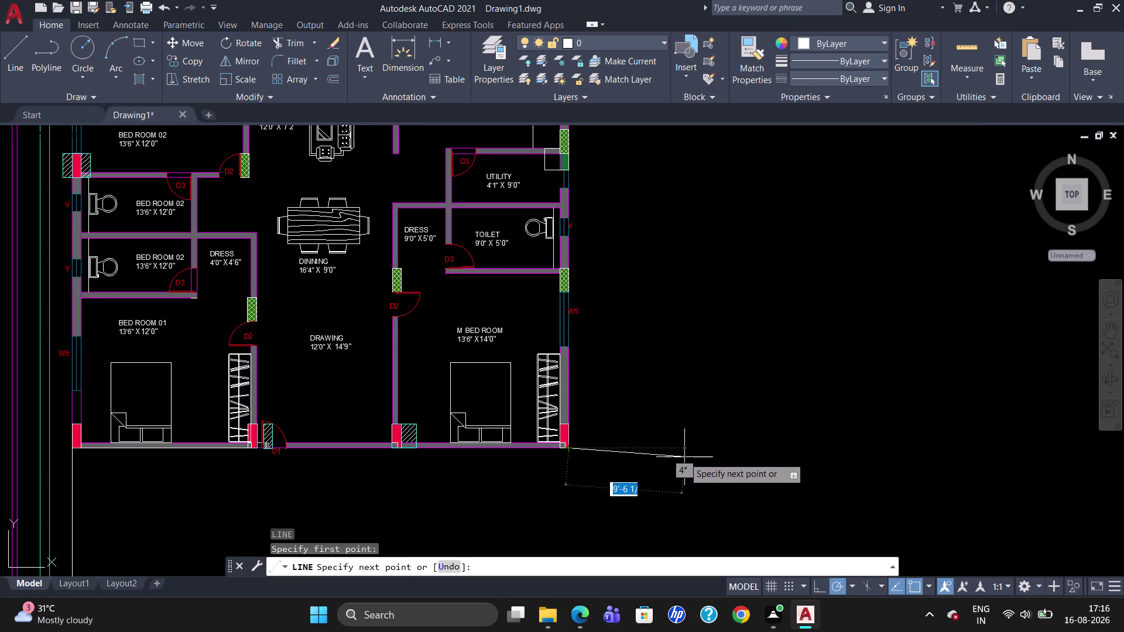
click(818, 591)
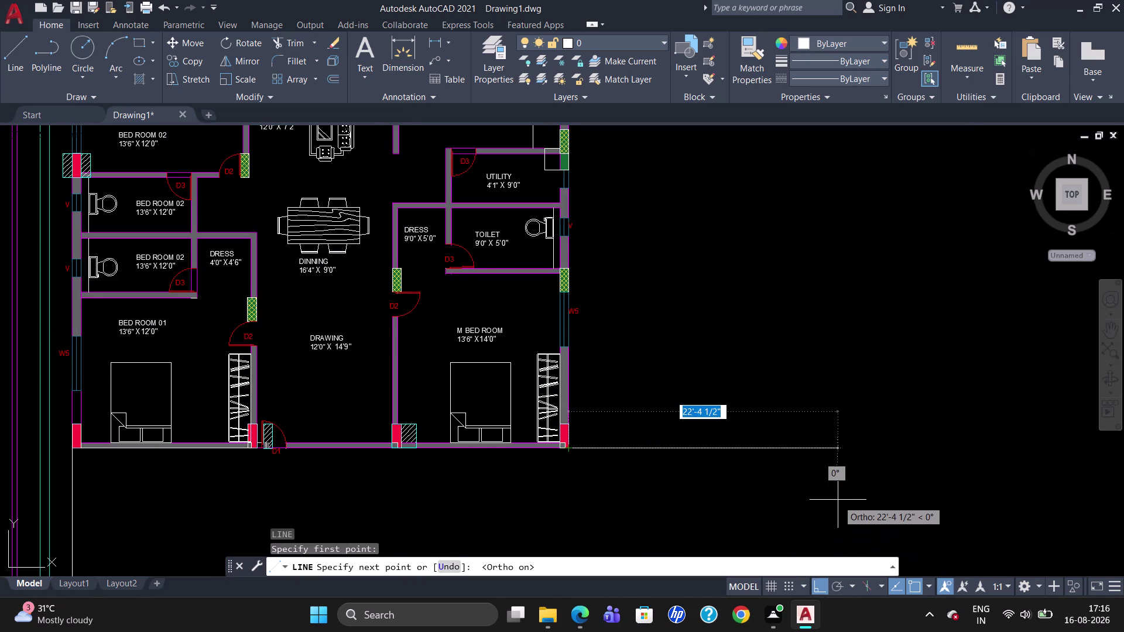
text(6;)
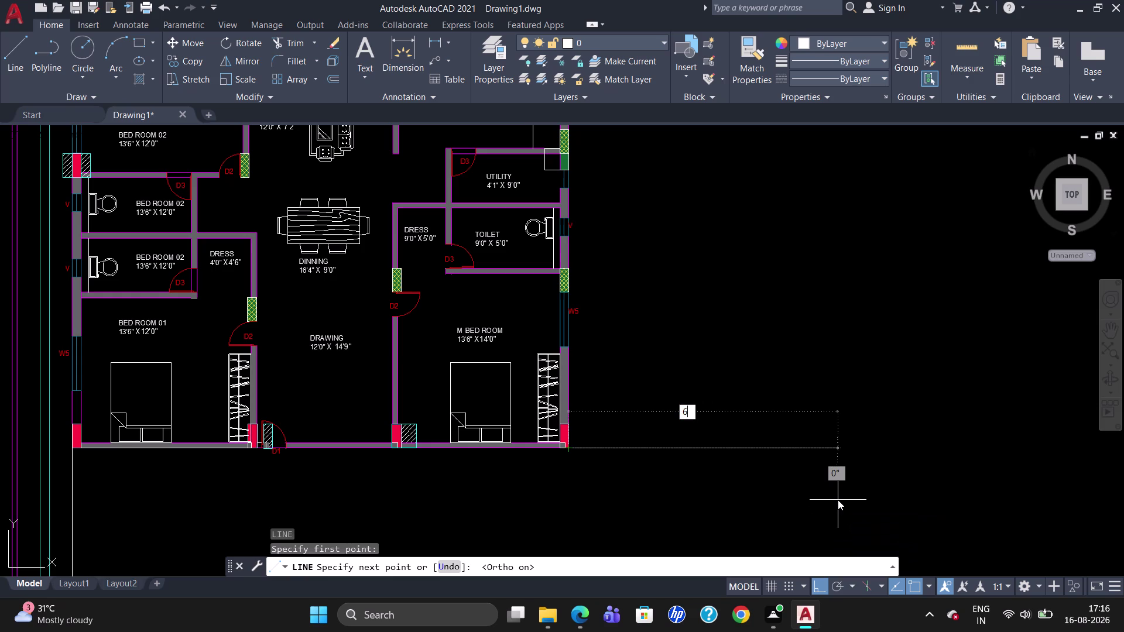
key(BackSpace)
key(apostrophe)
key(Return)
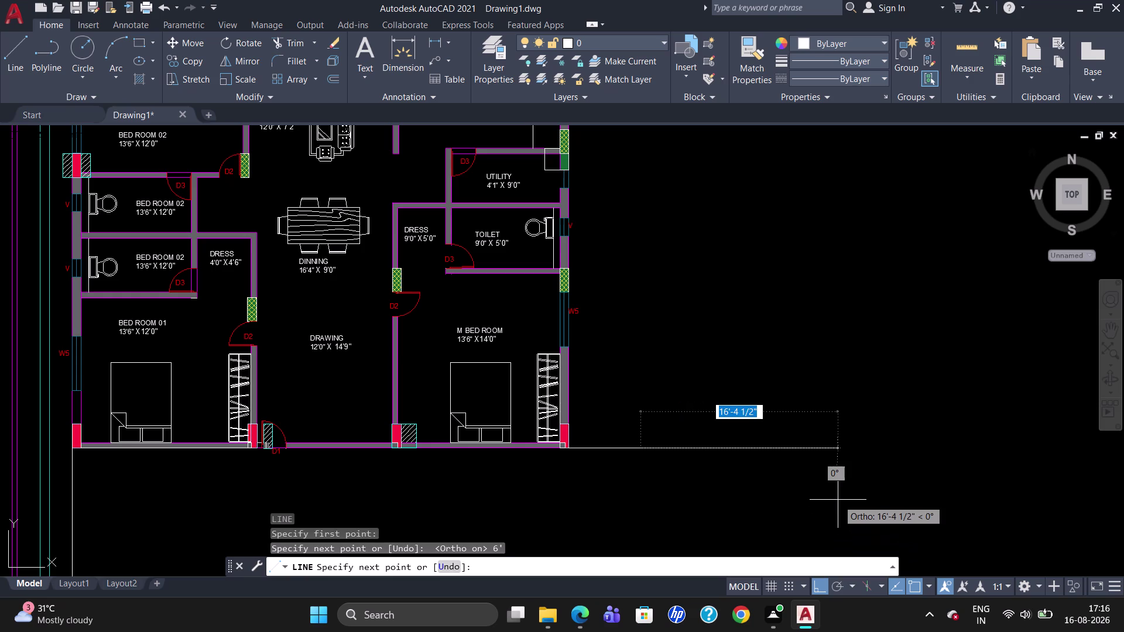
key(Escape)
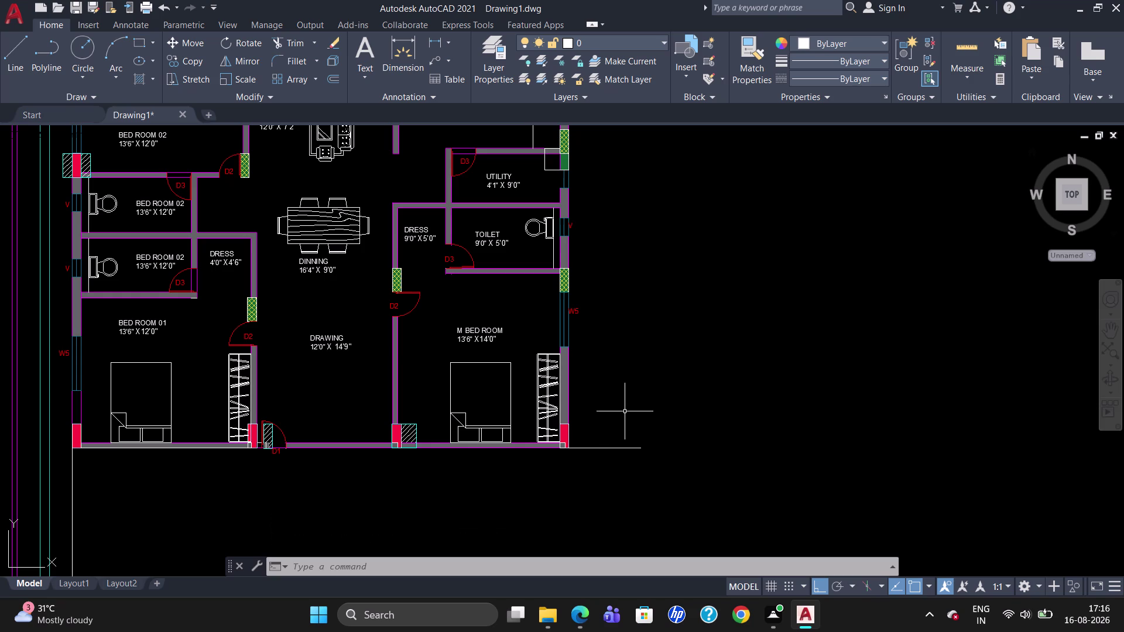
scroll(down, 3)
scroll(up, 3)
Draw a 6' line from the plan's top-right corner.
scroll(down, 3)
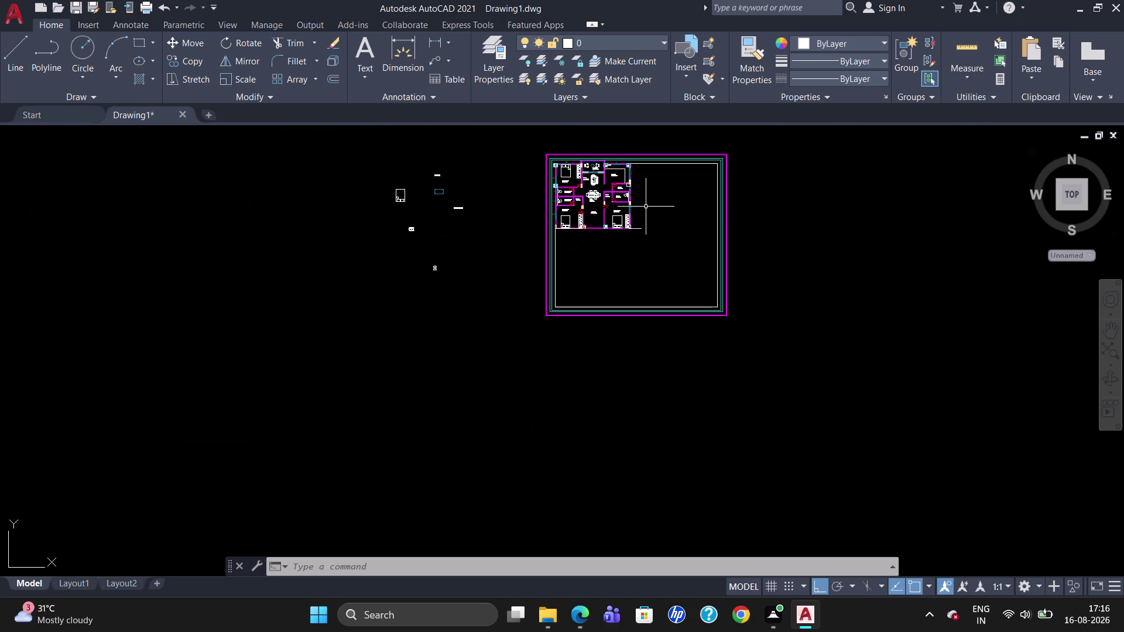
scroll(up, 3)
scroll(up, 3)
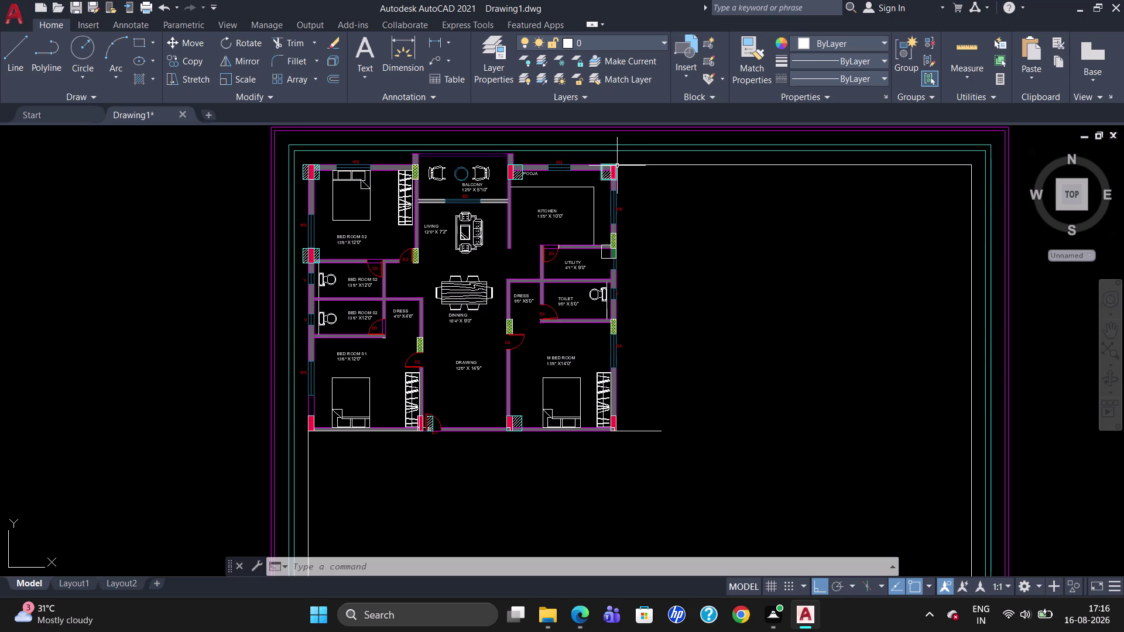
key(l)
key(Return)
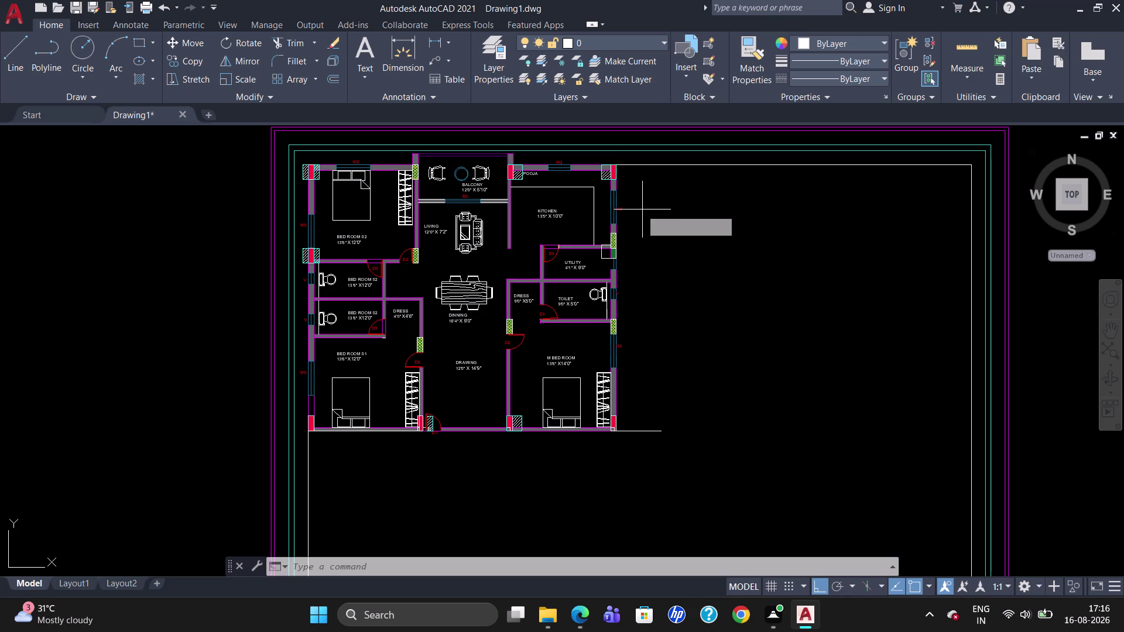
scroll(up, 3)
click(606, 161)
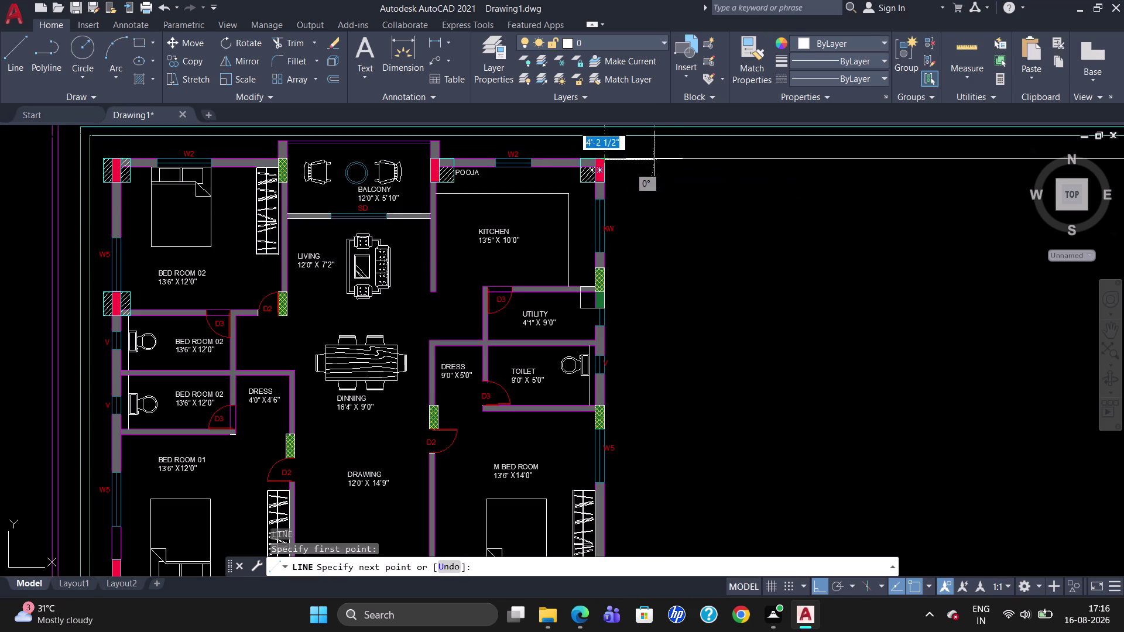
key(6)
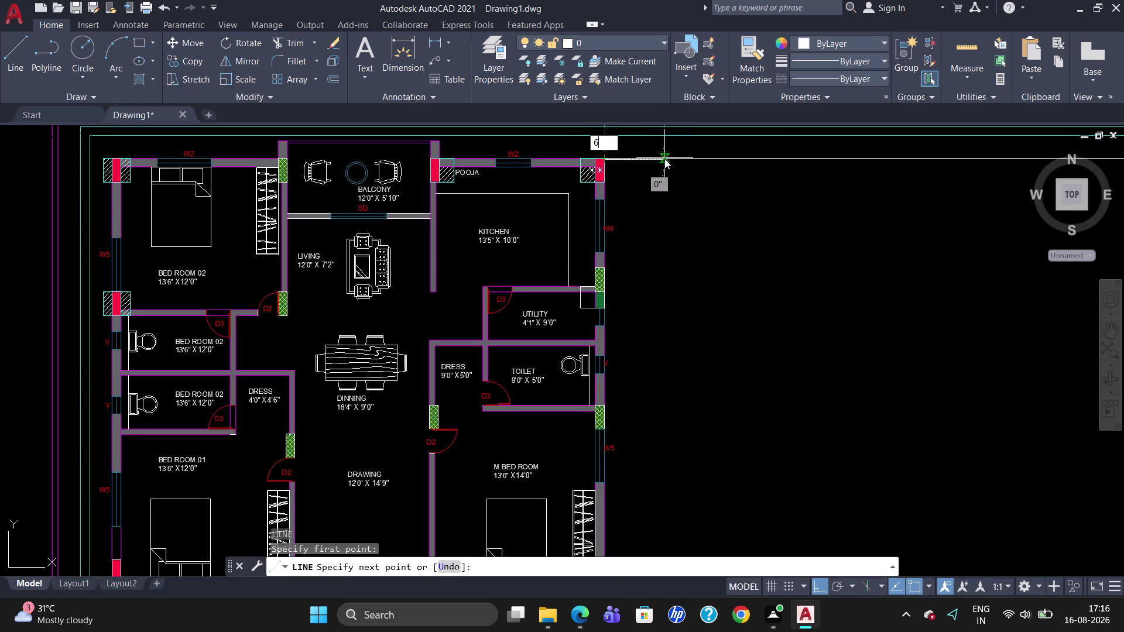
key(apostrophe)
key(Return)
key(Return)
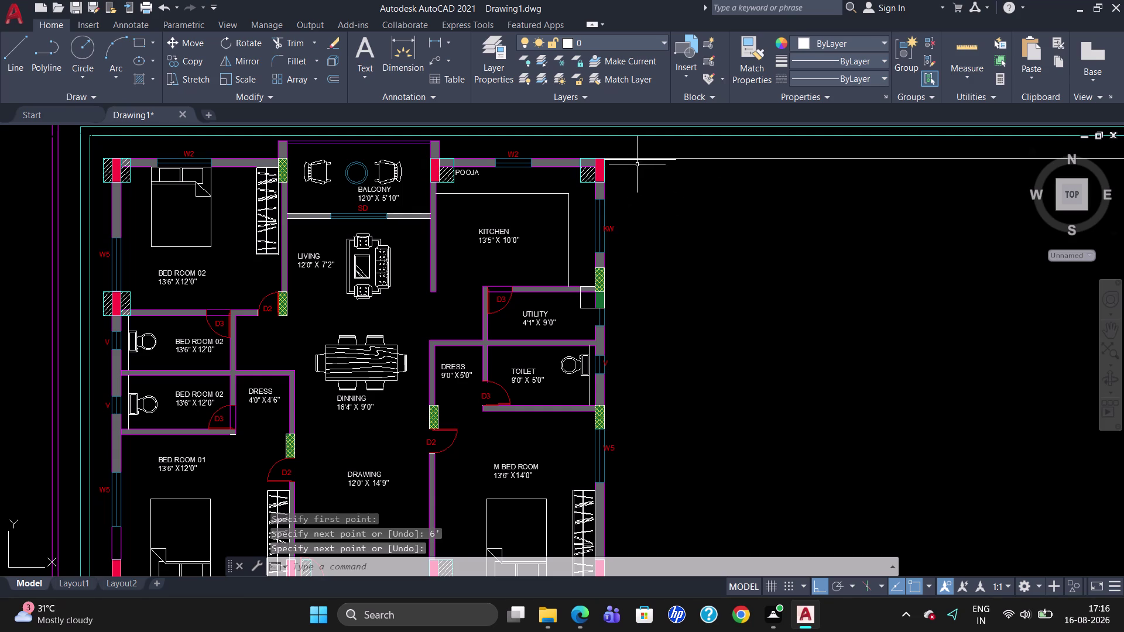
Delete the stray line beside the house.
click(643, 160)
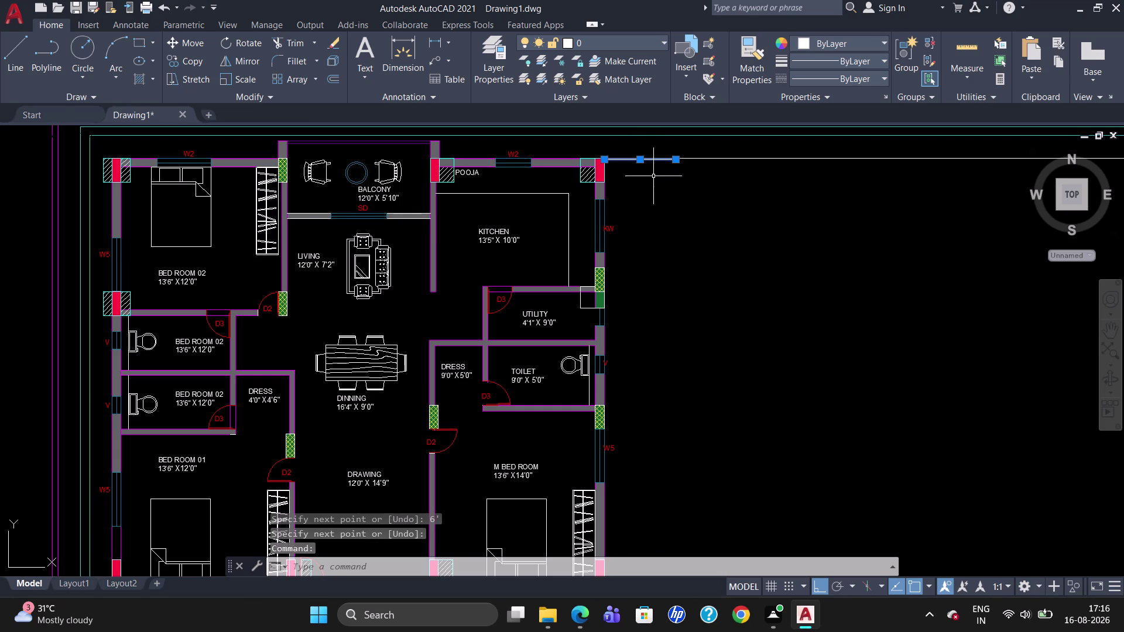
key(Delete)
scroll(up, 3)
scroll(up, 3)
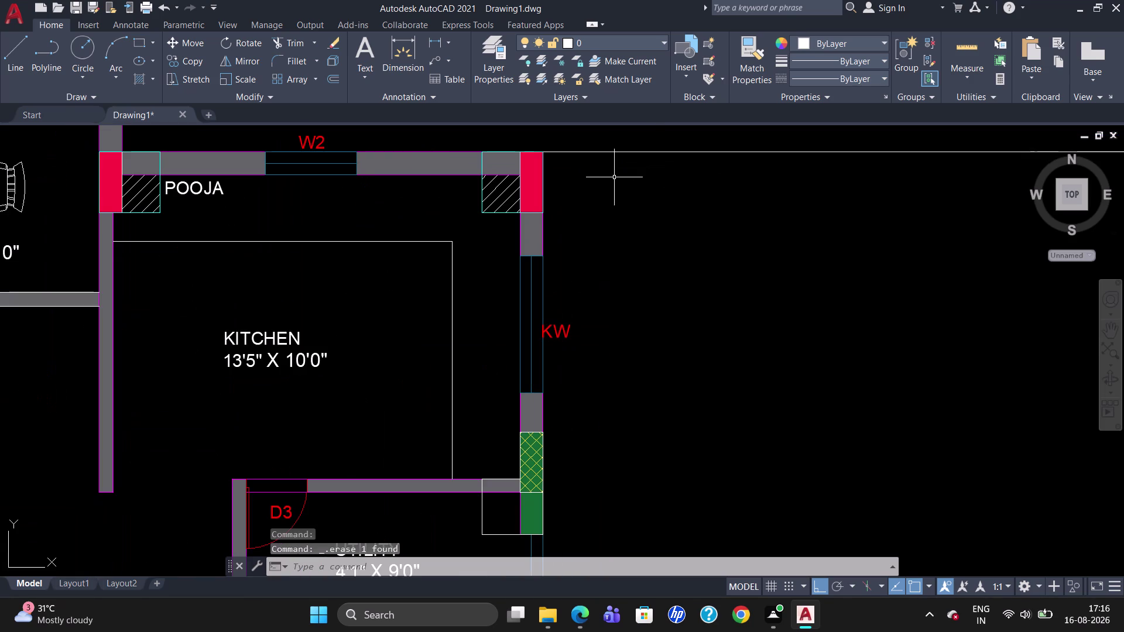
Start a line at a point tracked 6' from the house's top-right corner.
key(l)
key(Return)
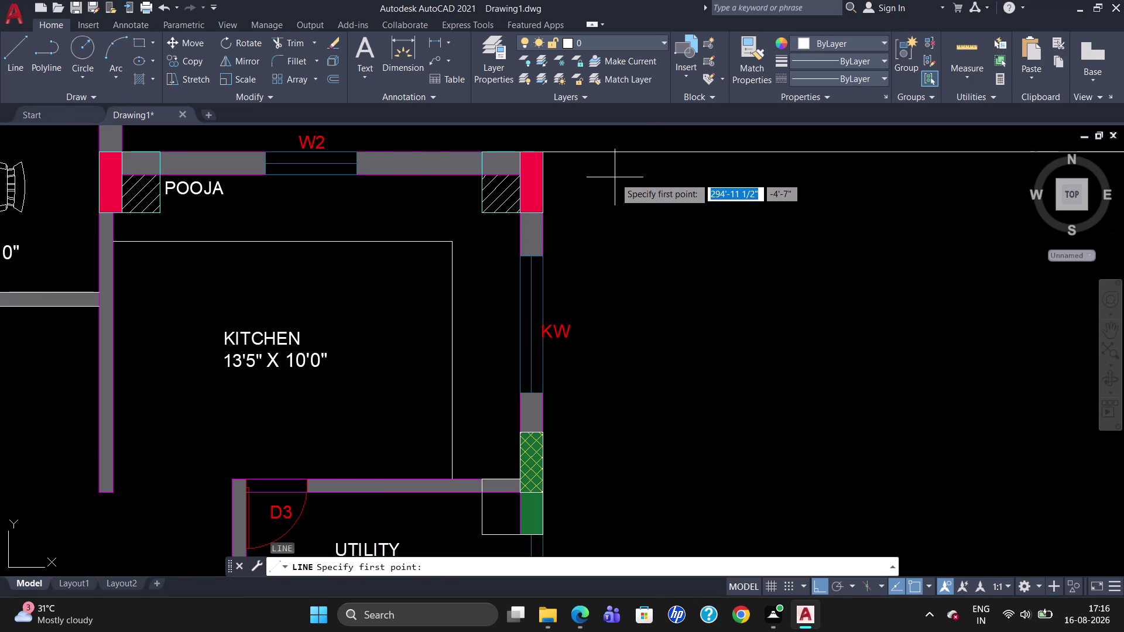
text(TK)
key(Return)
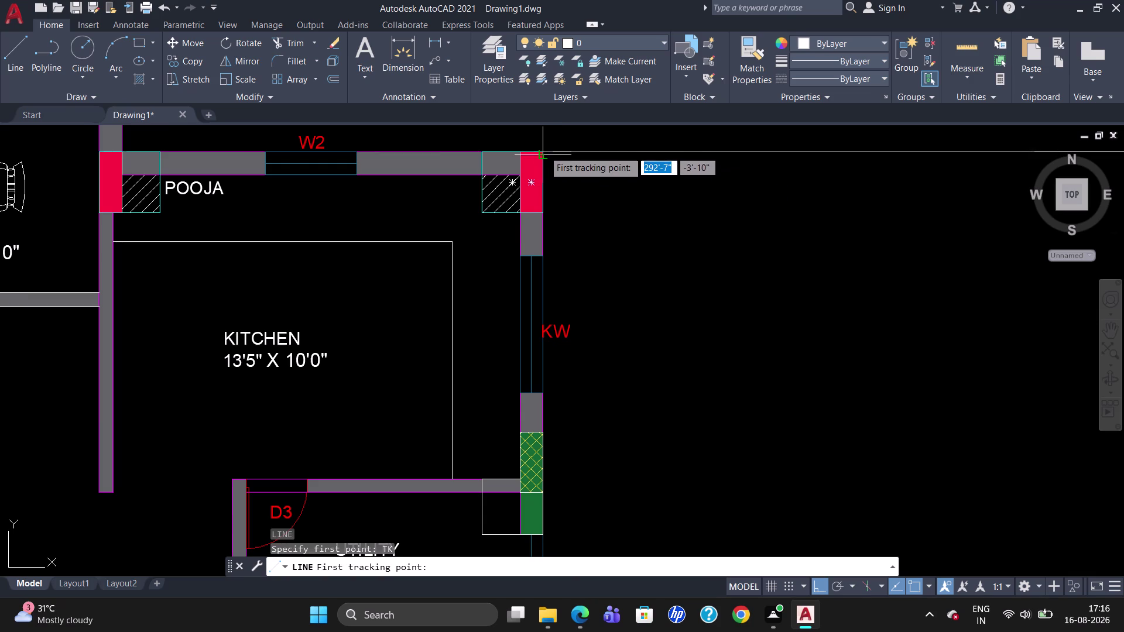
scroll(up, 3)
click(544, 151)
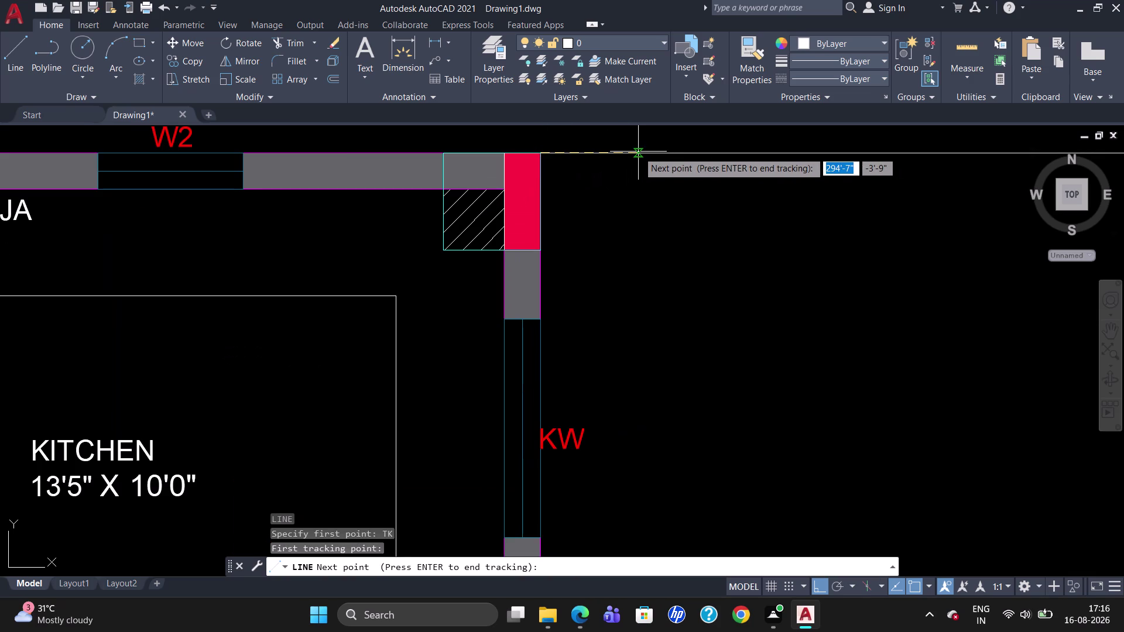
text(6')
key(Return)
key(Return)
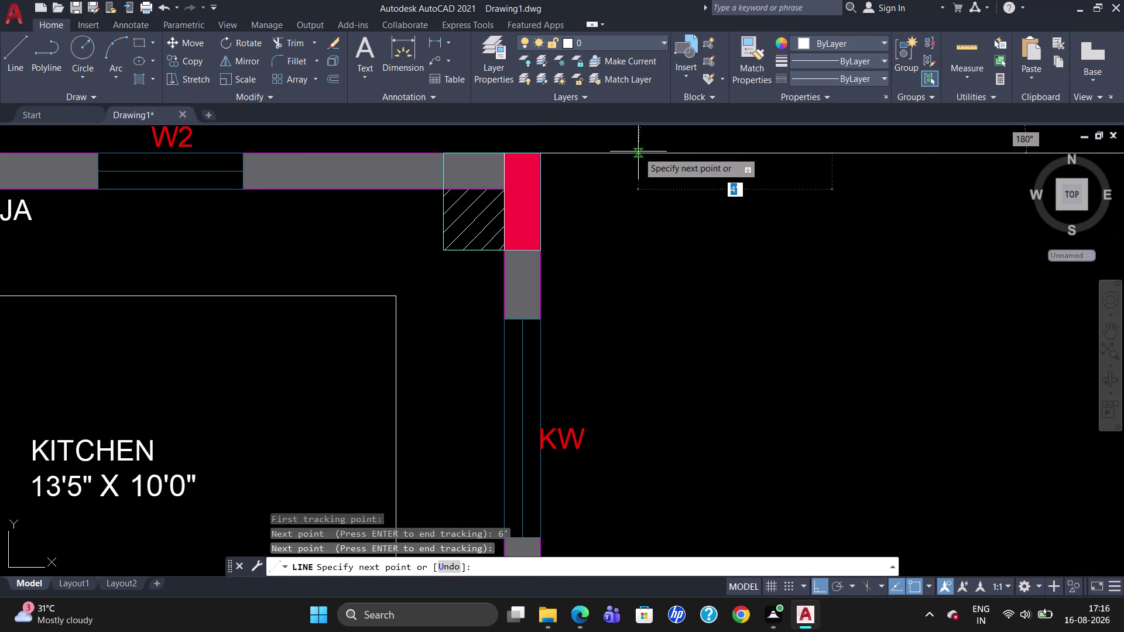
Draw the line down to level with the house's bottom edge.
scroll(down, 3)
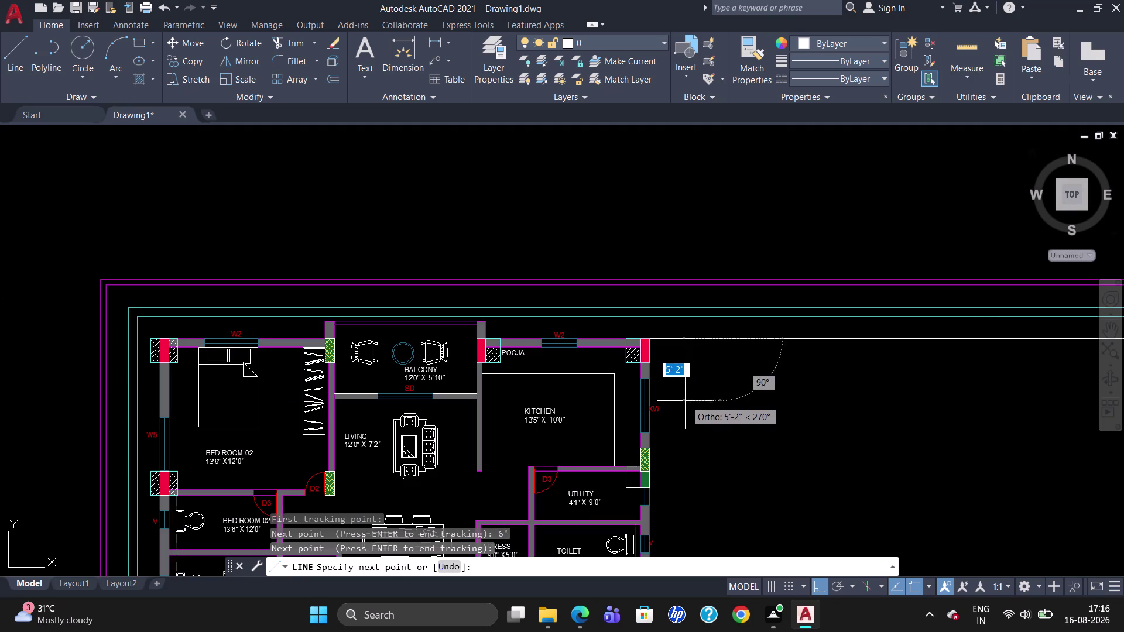
scroll(down, 3)
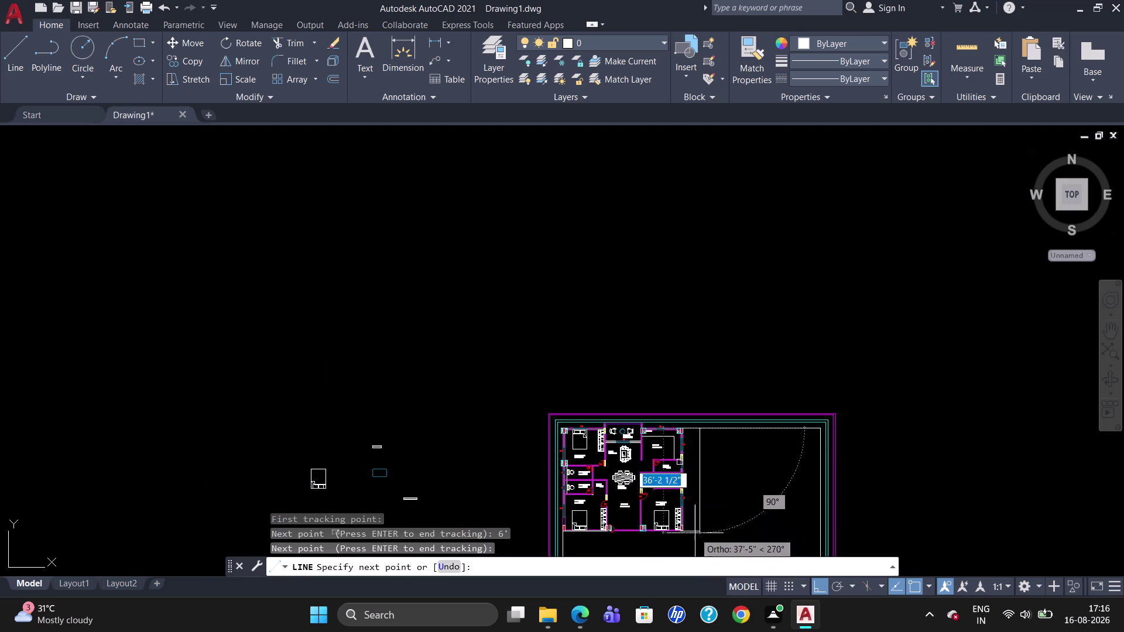
scroll(up, 3)
click(699, 528)
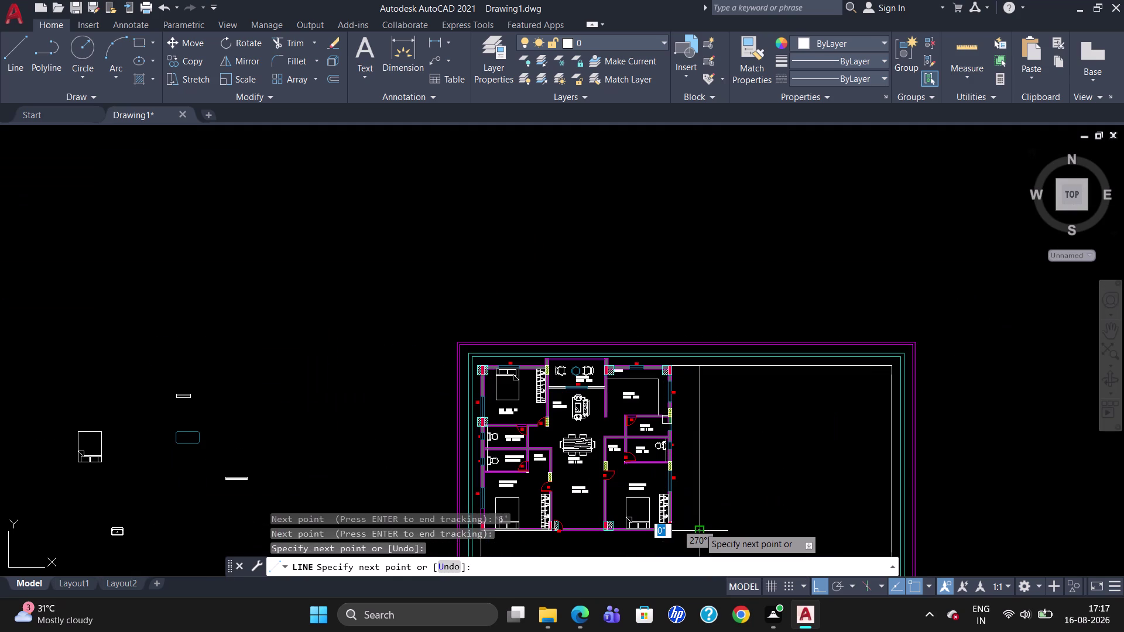
key(Escape)
scroll(down, 3)
scroll(up, 3)
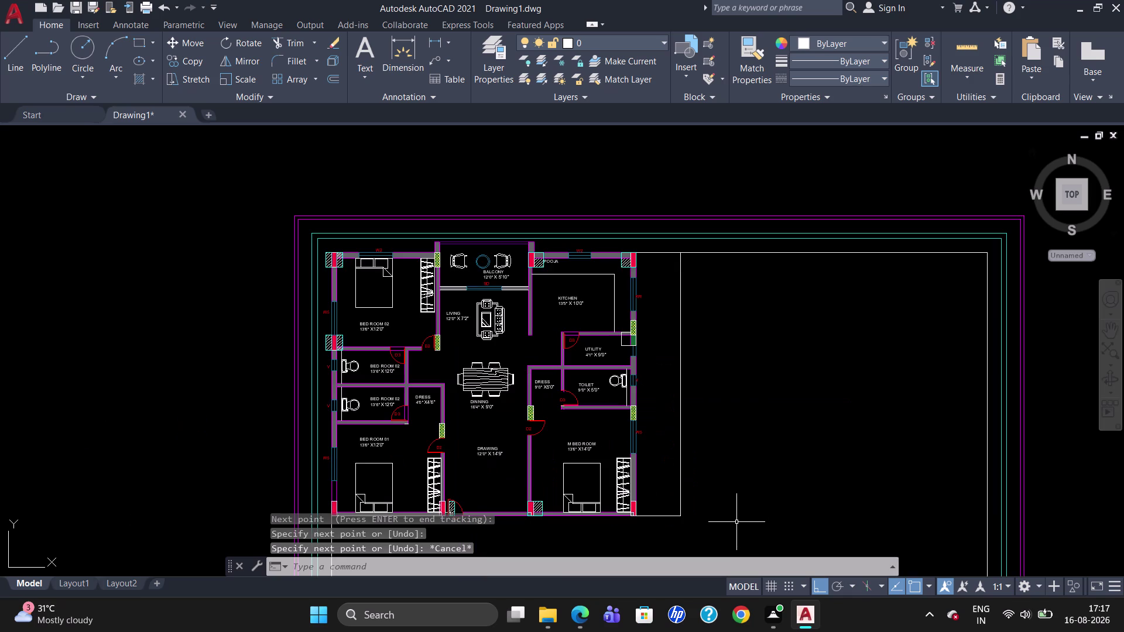
scroll(down, 3)
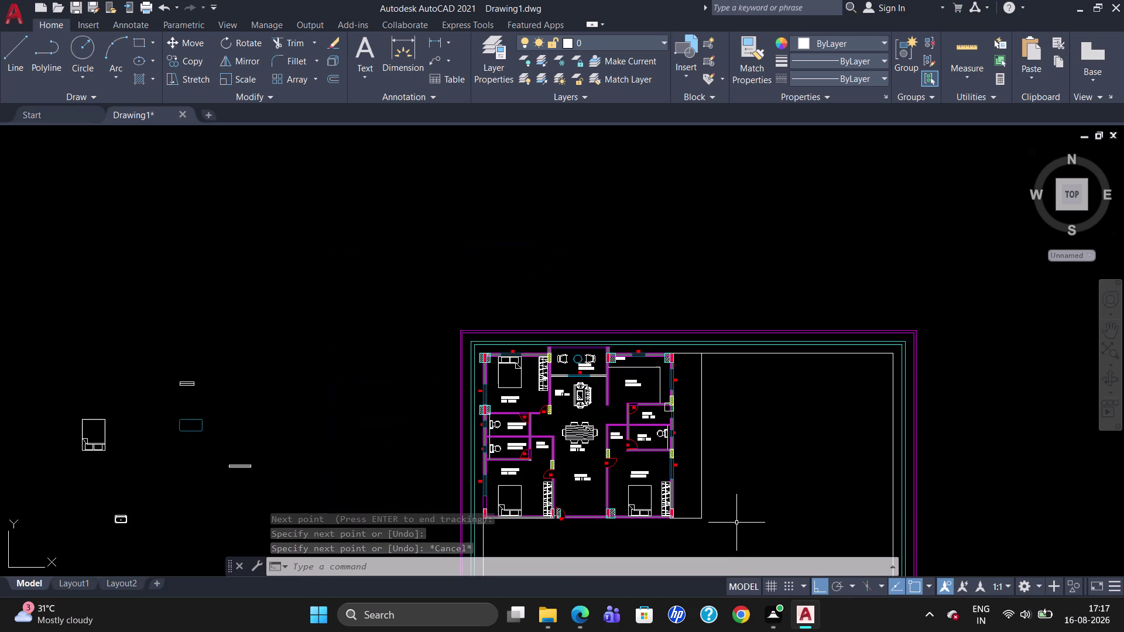
scroll(up, 3)
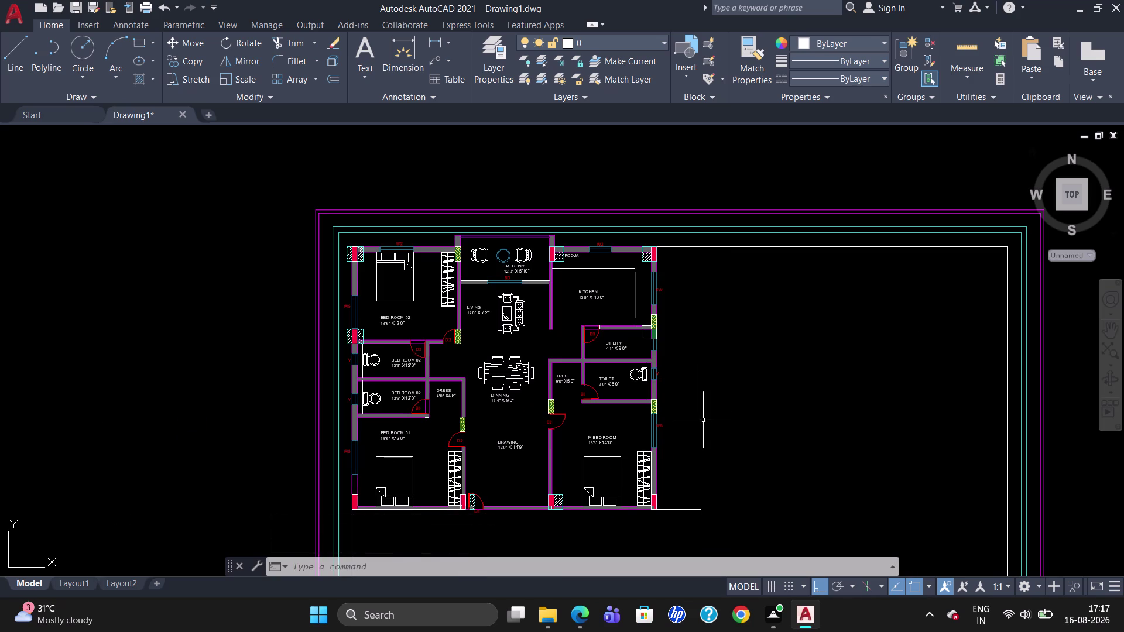
drag(666, 459, 550, 348)
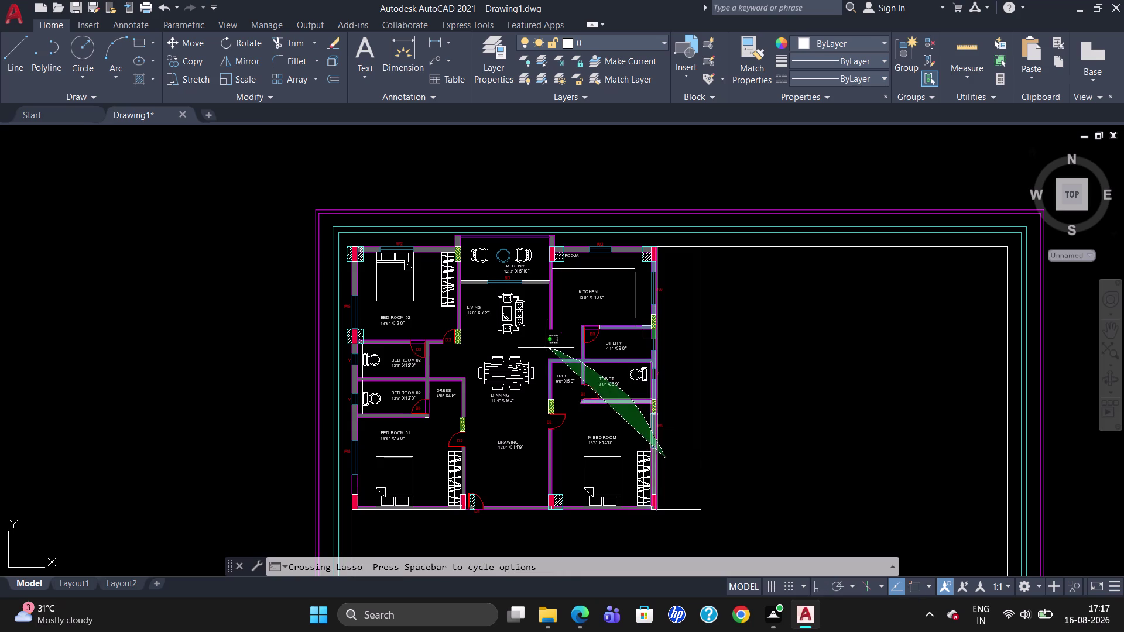
drag(550, 349, 518, 520)
drag(665, 346, 653, 316)
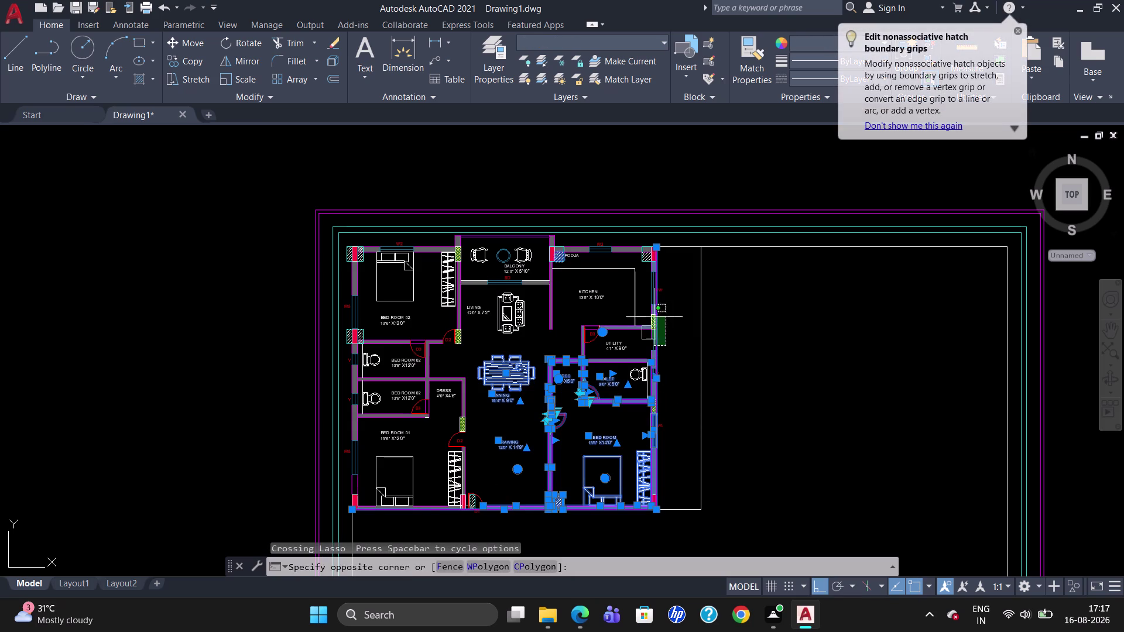
drag(653, 315, 453, 511)
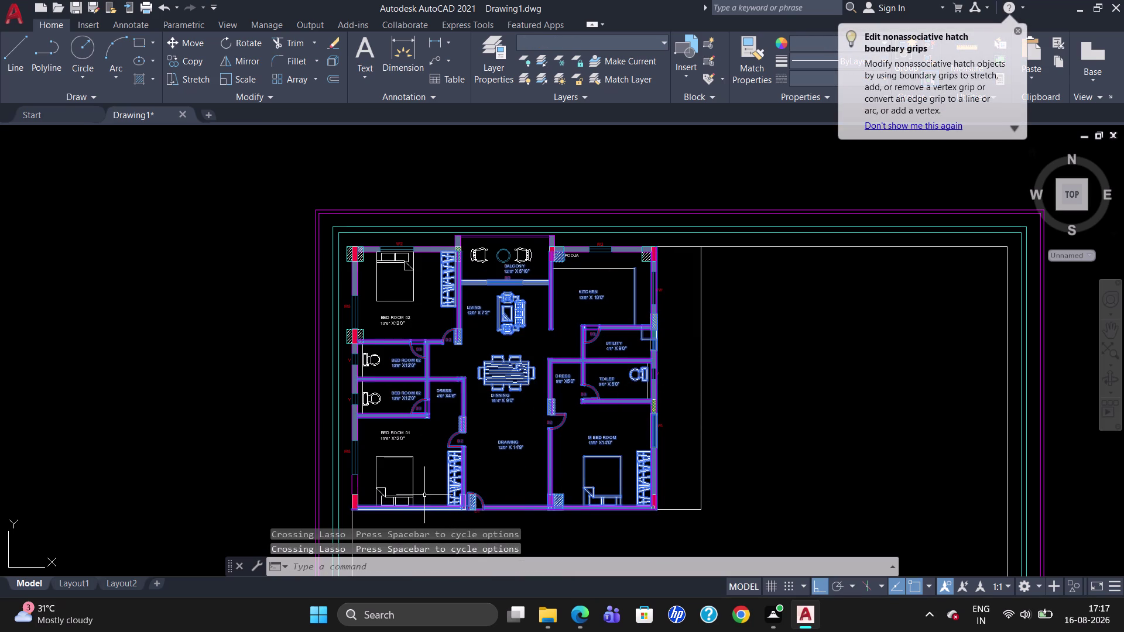
drag(659, 278, 515, 252)
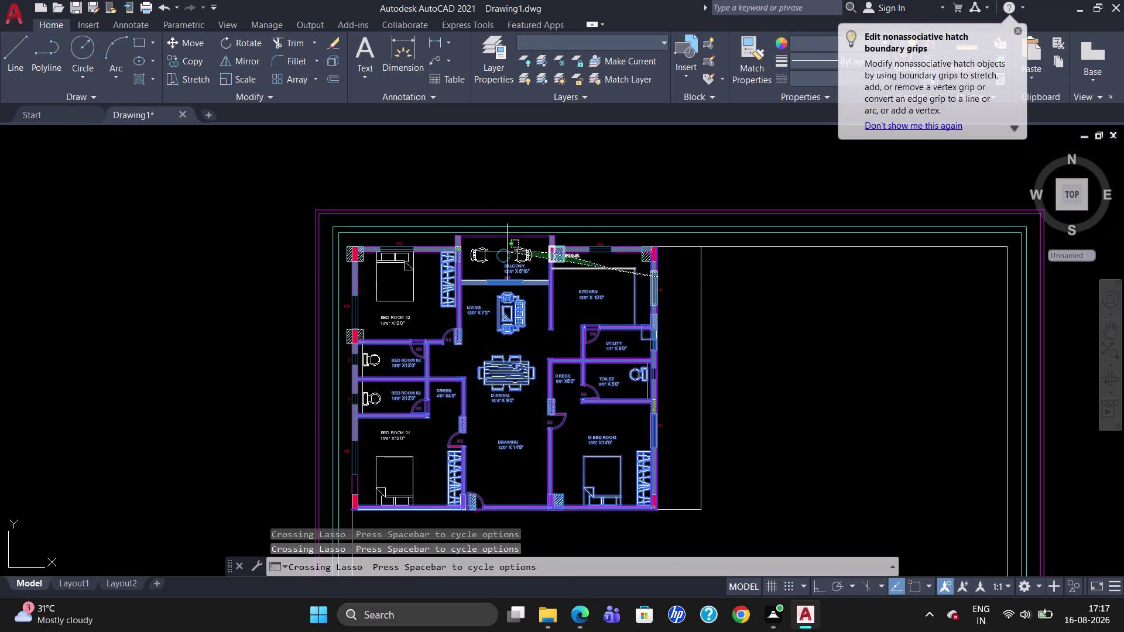
drag(515, 253, 407, 436)
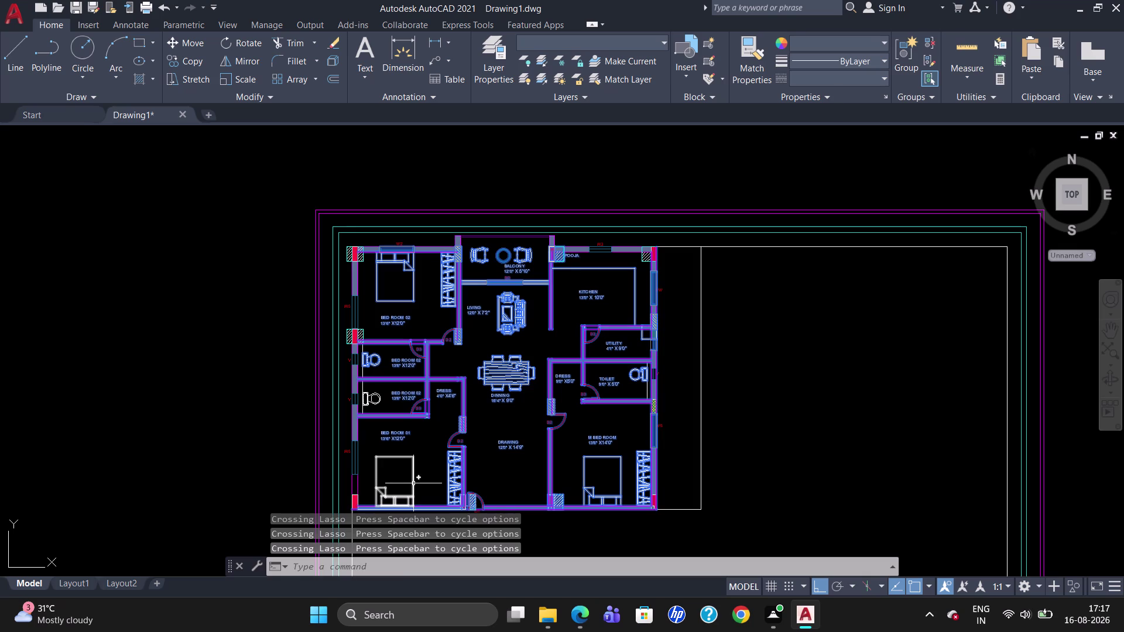
scroll(up, 3)
scroll(down, 3)
drag(481, 478, 481, 478)
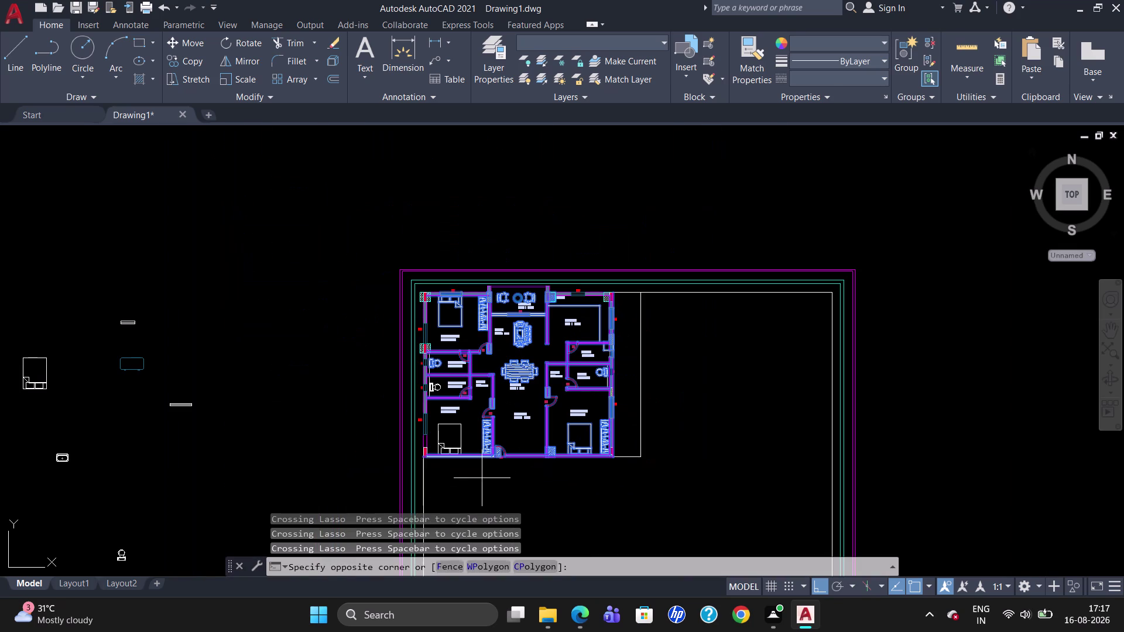
drag(481, 478, 436, 468)
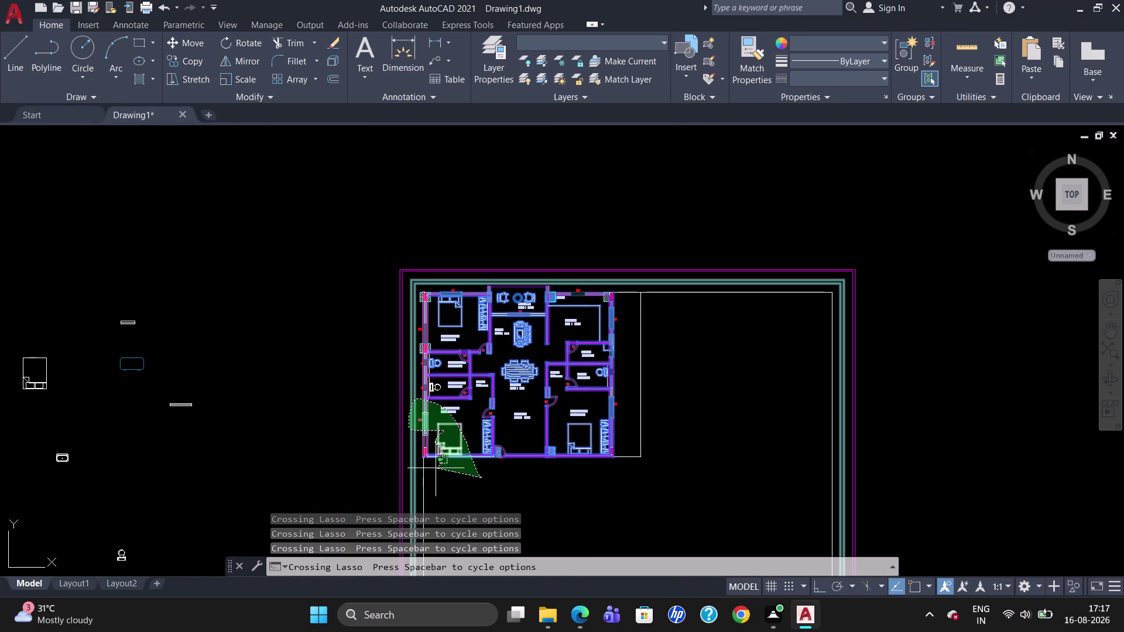
drag(436, 468, 421, 436)
key(Escape)
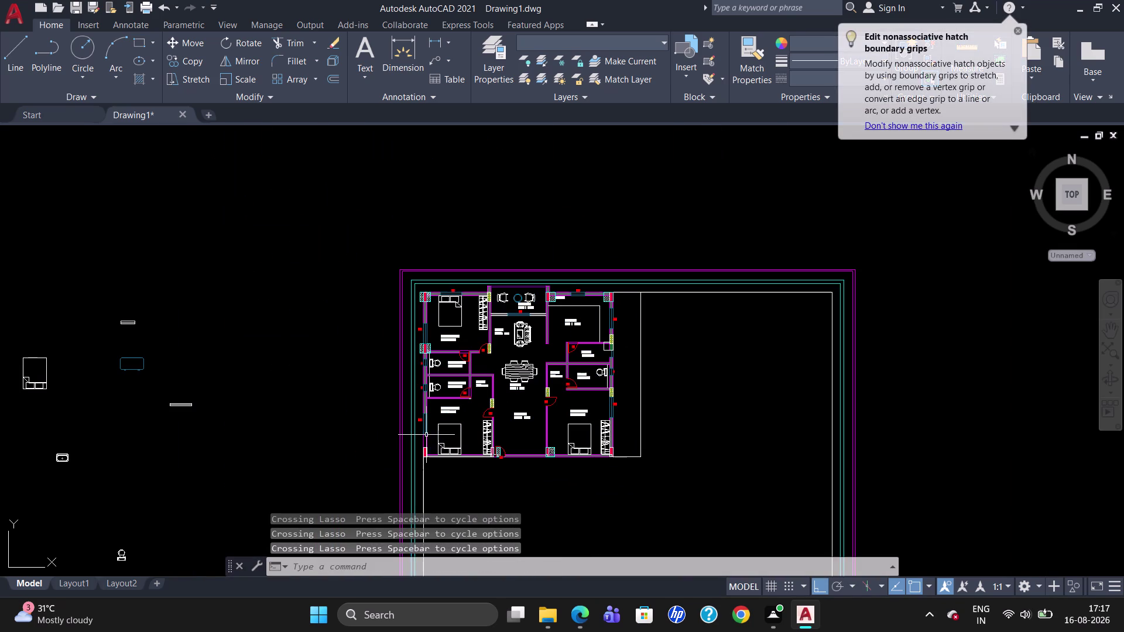
drag(579, 494, 442, 428)
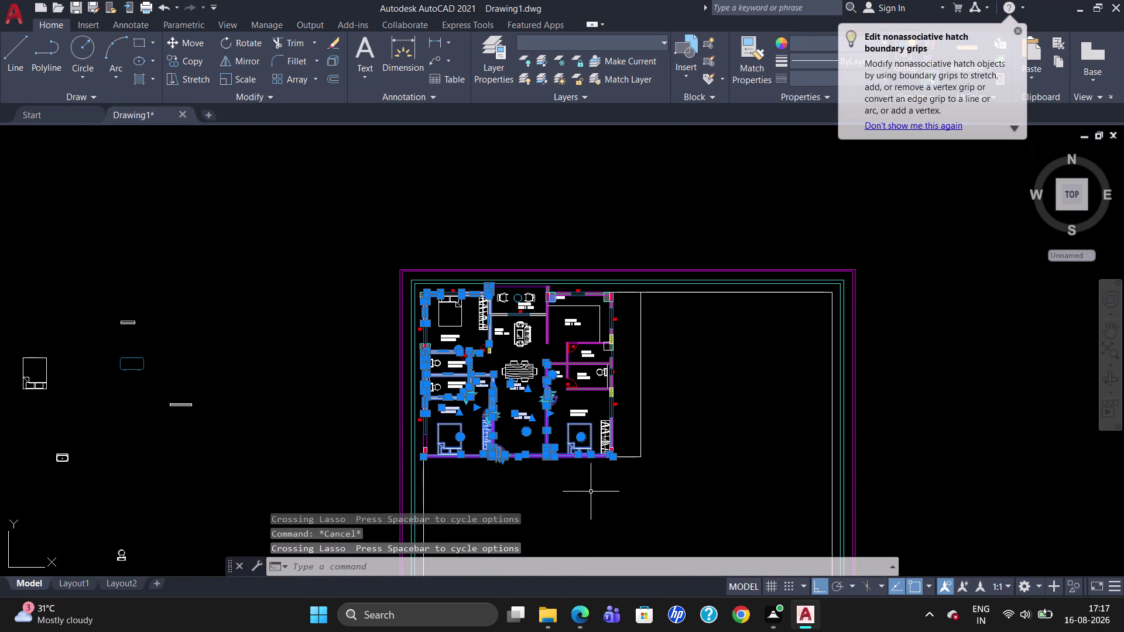
drag(617, 452, 535, 403)
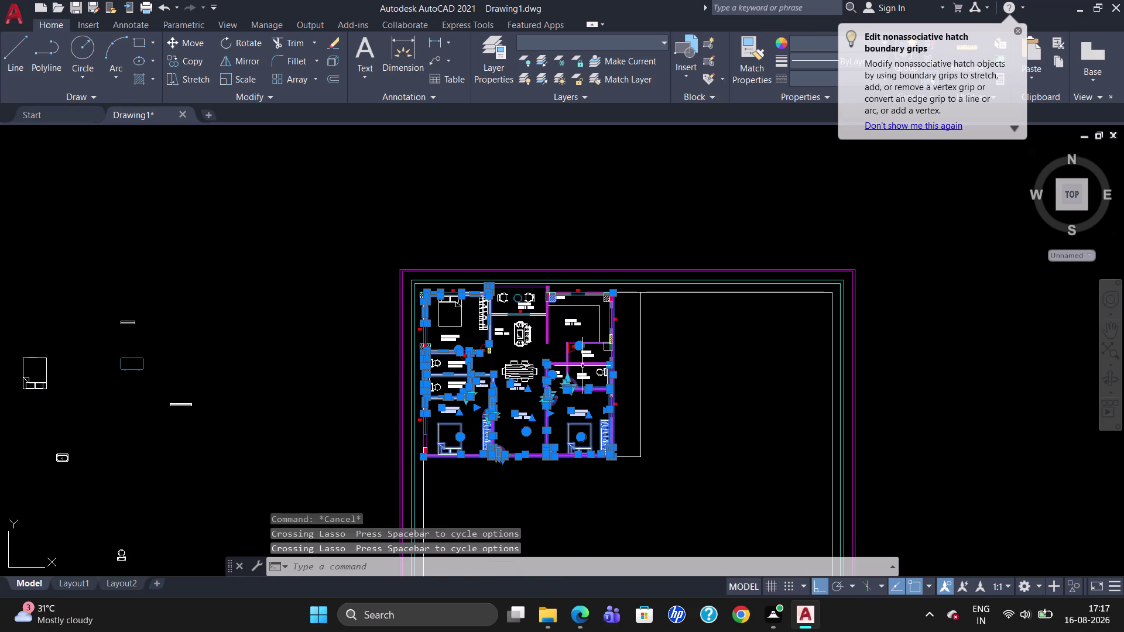
drag(617, 364, 543, 379)
drag(615, 339, 602, 328)
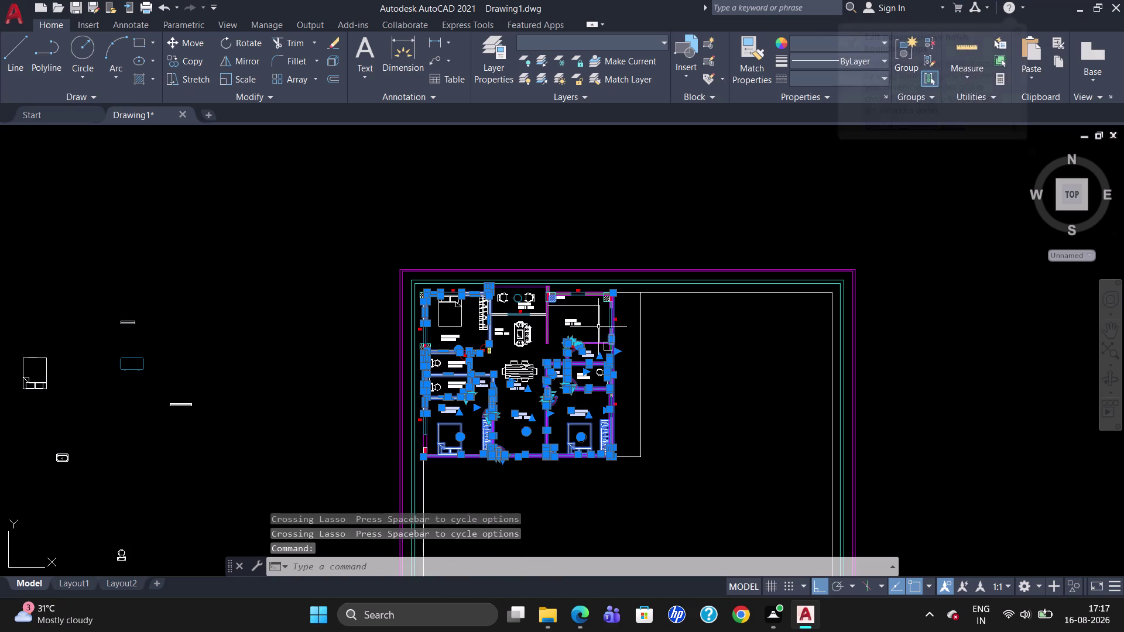
drag(602, 328, 508, 372)
drag(624, 327, 494, 388)
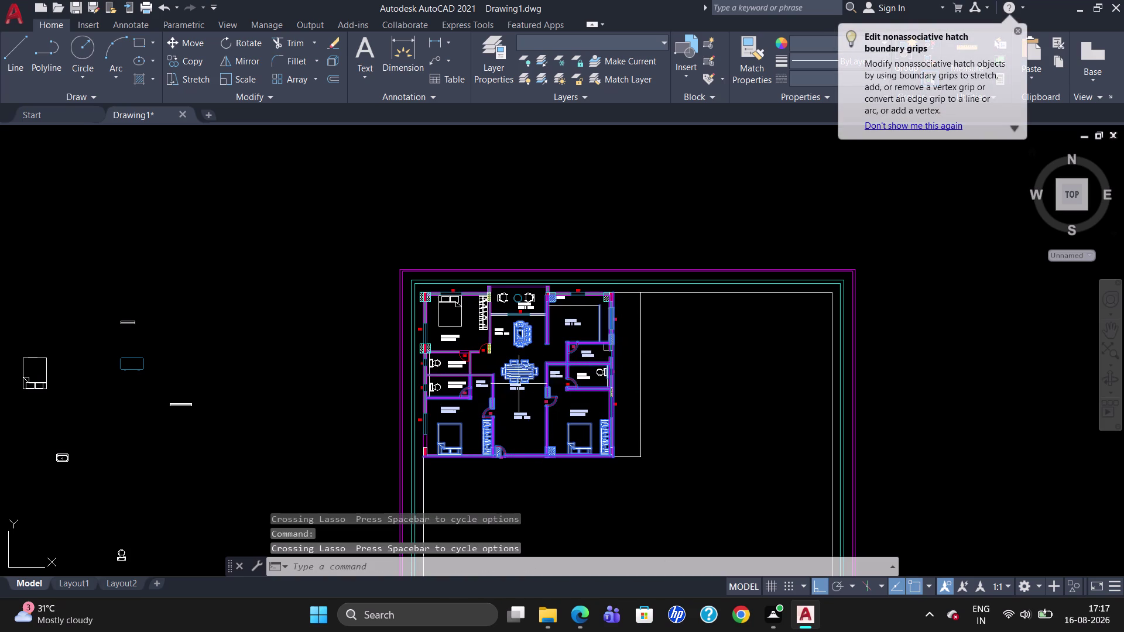
drag(617, 321, 515, 296)
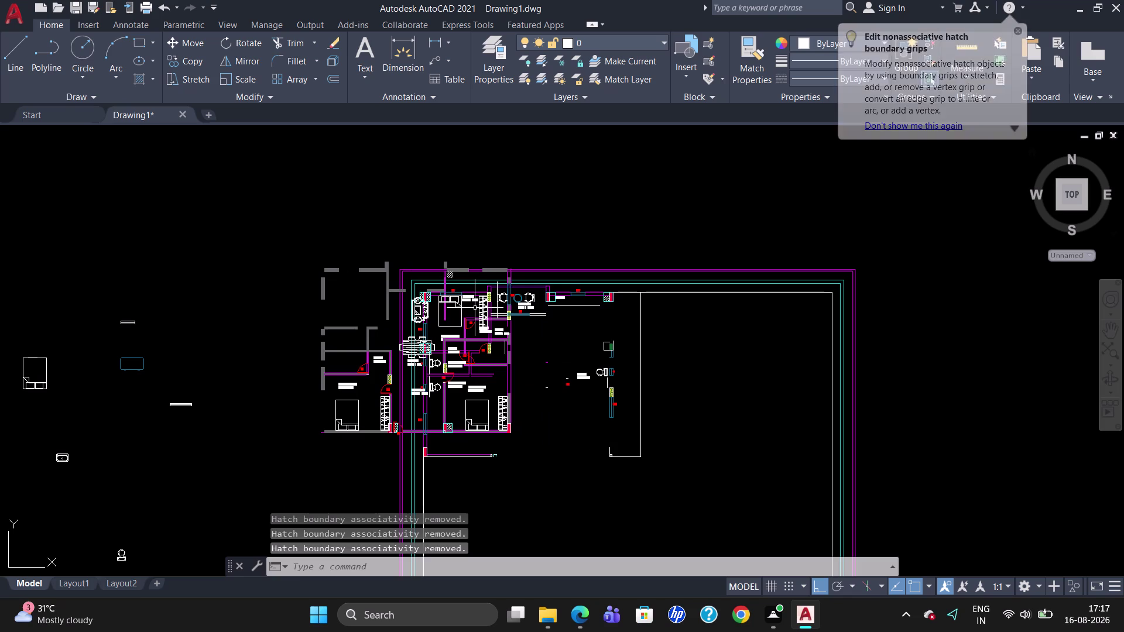
key(u)
key(Return)
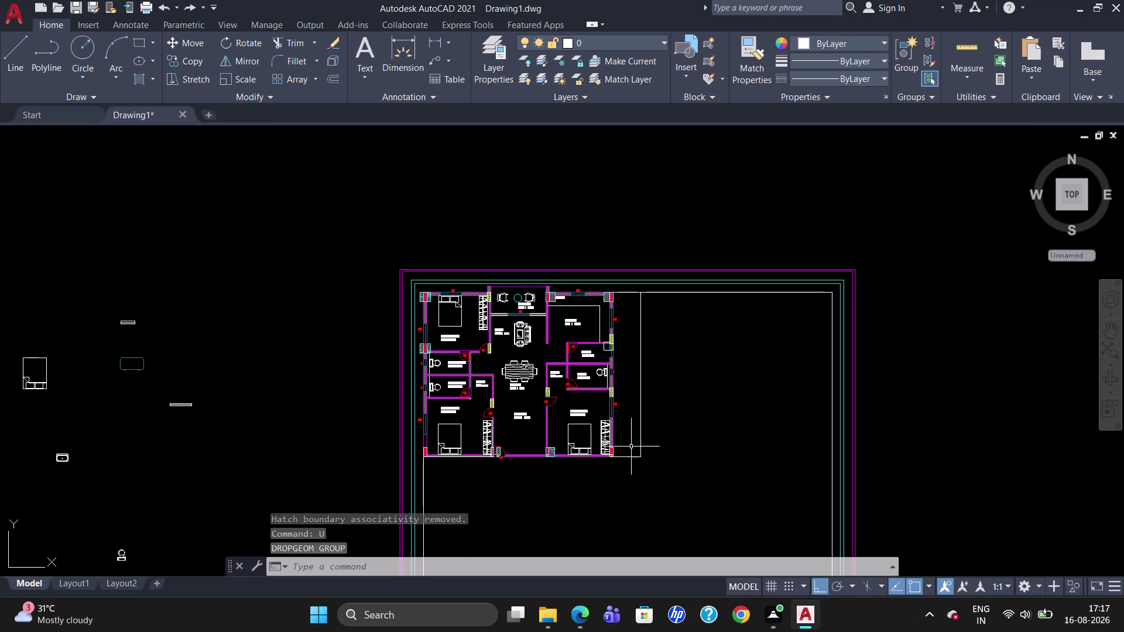
scroll(up, 3)
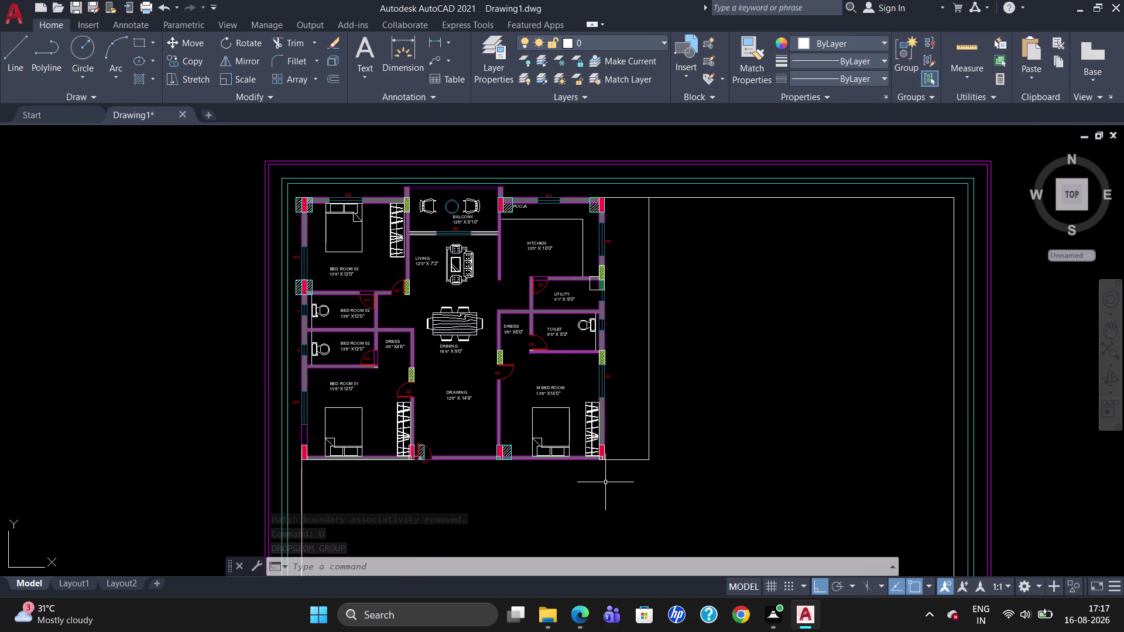
drag(603, 480, 465, 475)
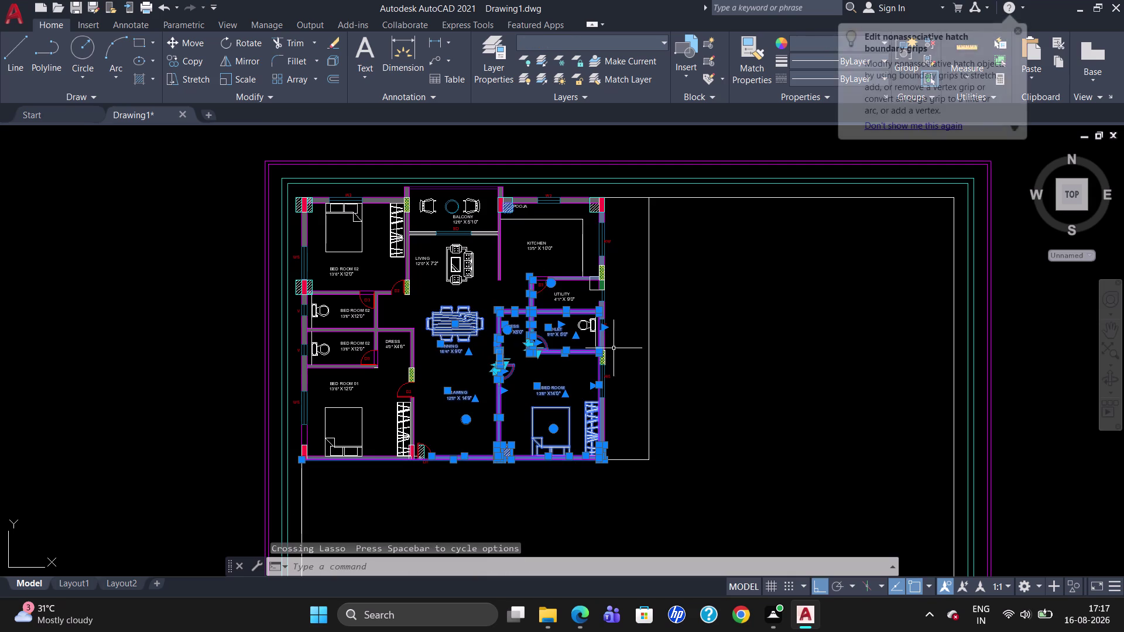
drag(613, 329, 469, 319)
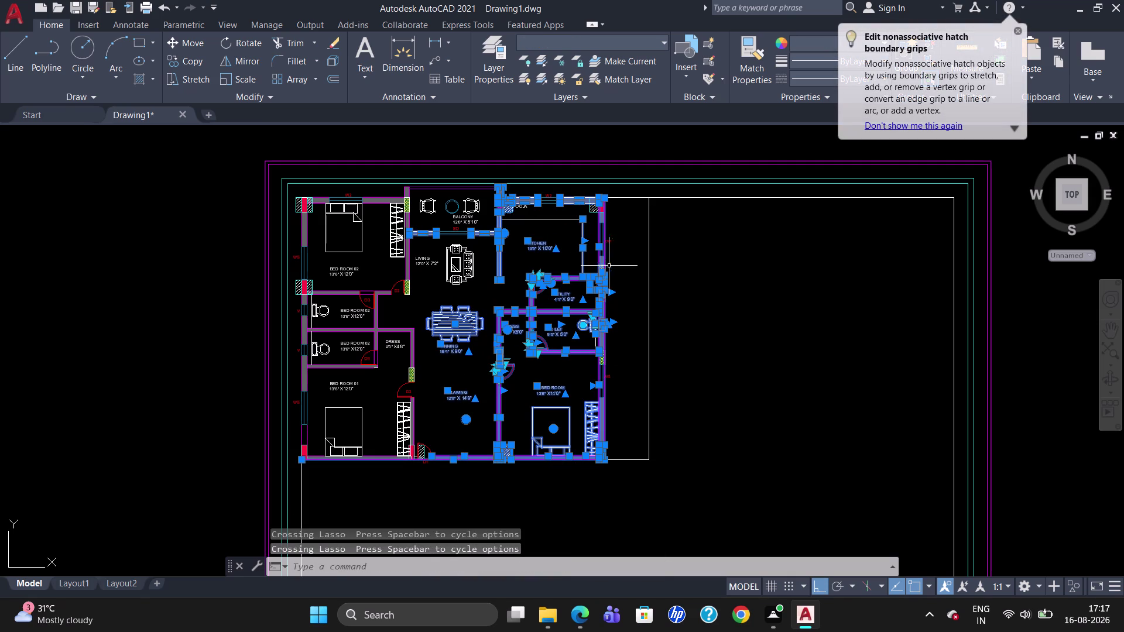
drag(619, 249, 446, 333)
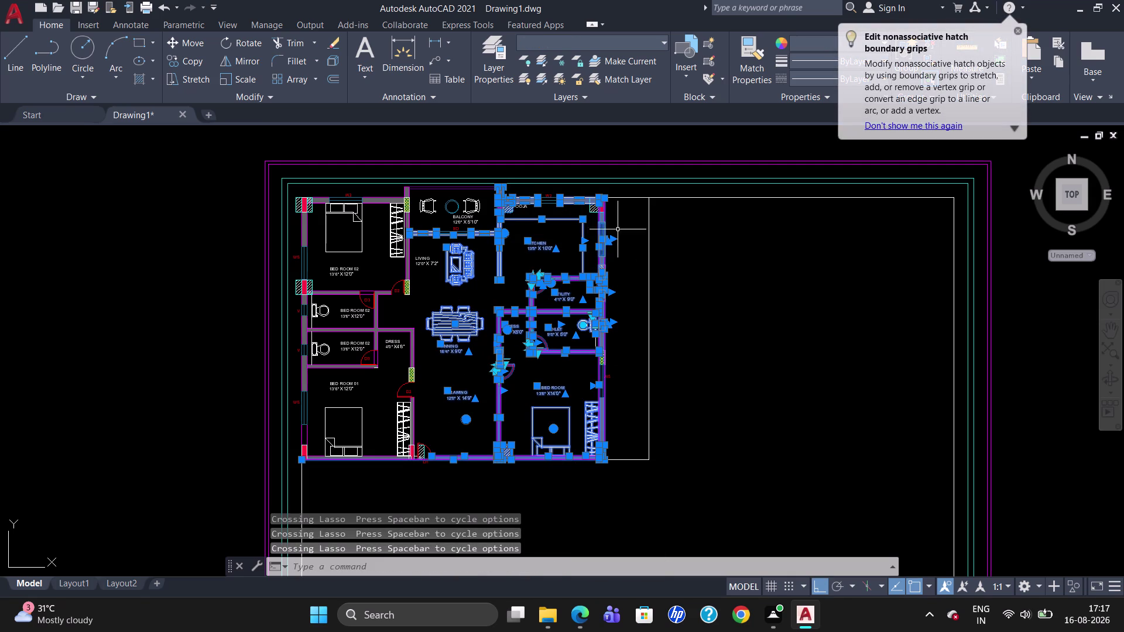
drag(621, 222, 566, 212)
drag(625, 300, 496, 374)
drag(631, 383, 514, 405)
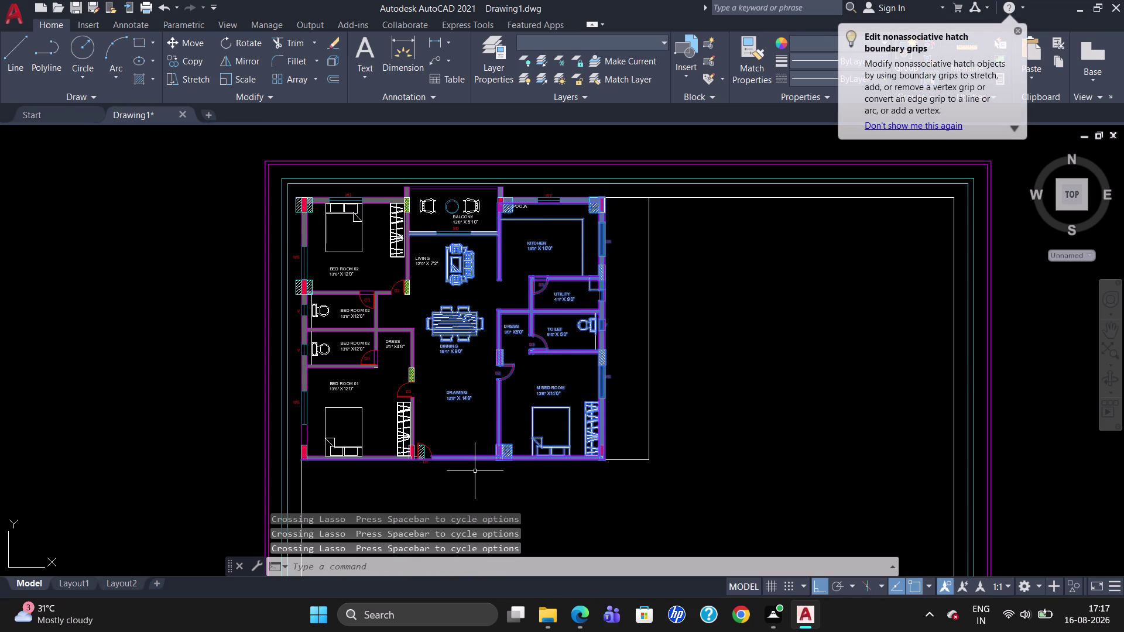
drag(471, 470, 367, 466)
drag(462, 344, 457, 342)
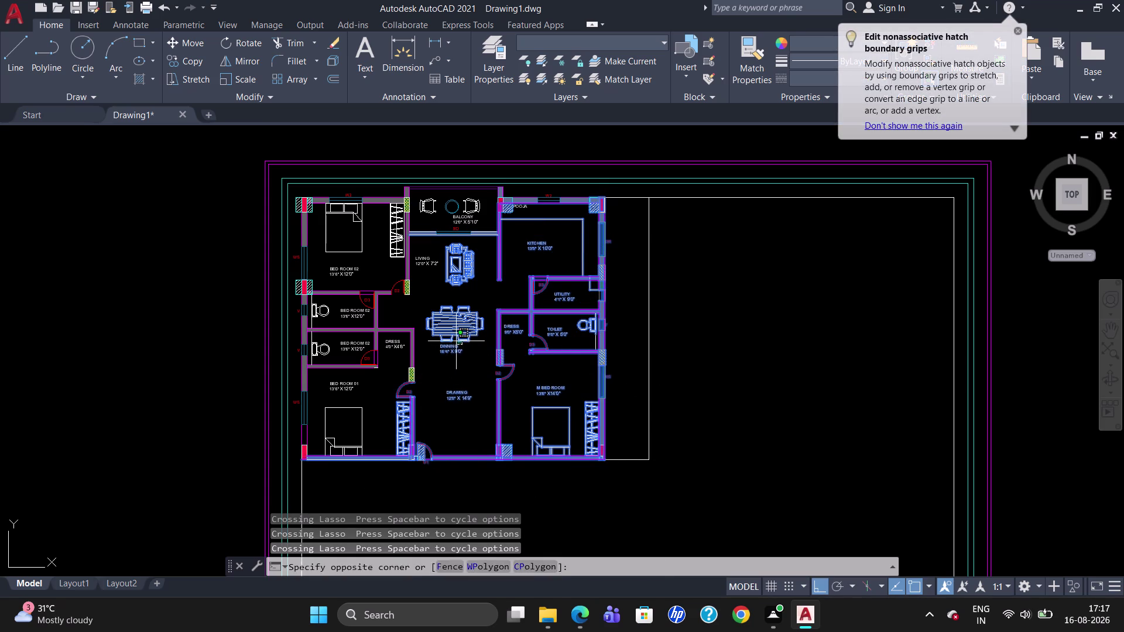
drag(456, 342, 374, 467)
drag(491, 258, 338, 359)
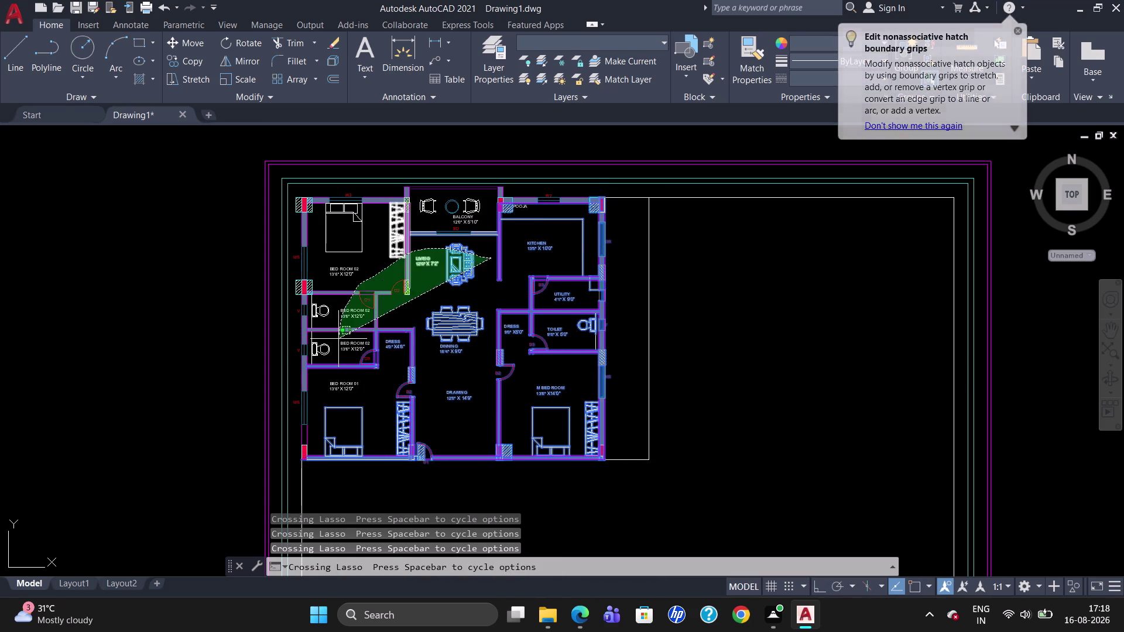
drag(338, 359, 351, 403)
drag(507, 249, 425, 303)
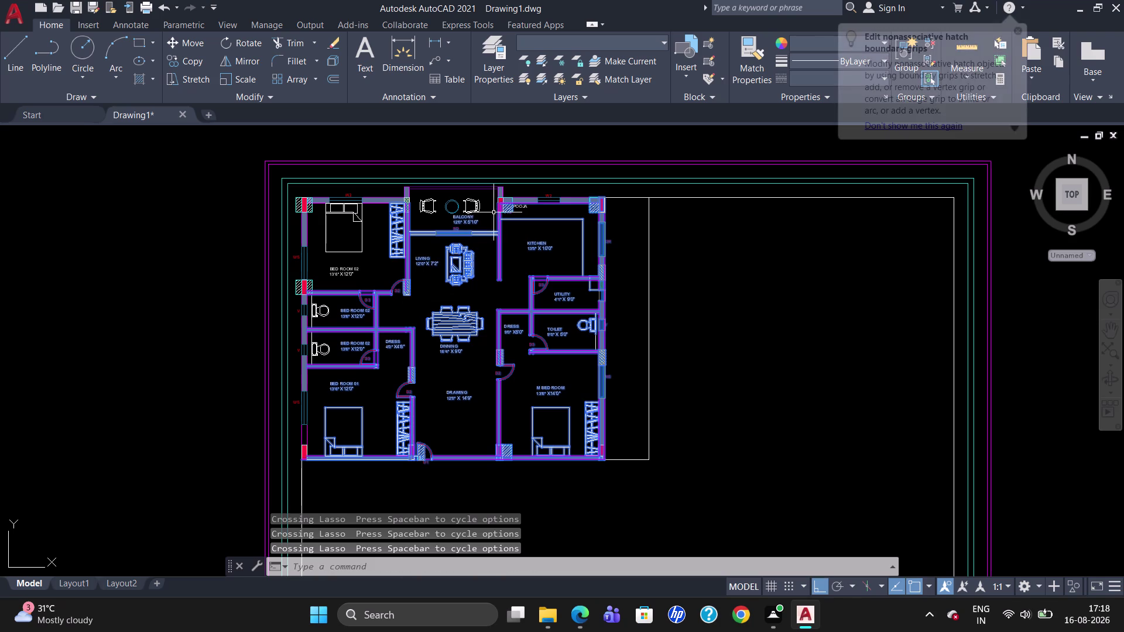
drag(500, 201, 394, 306)
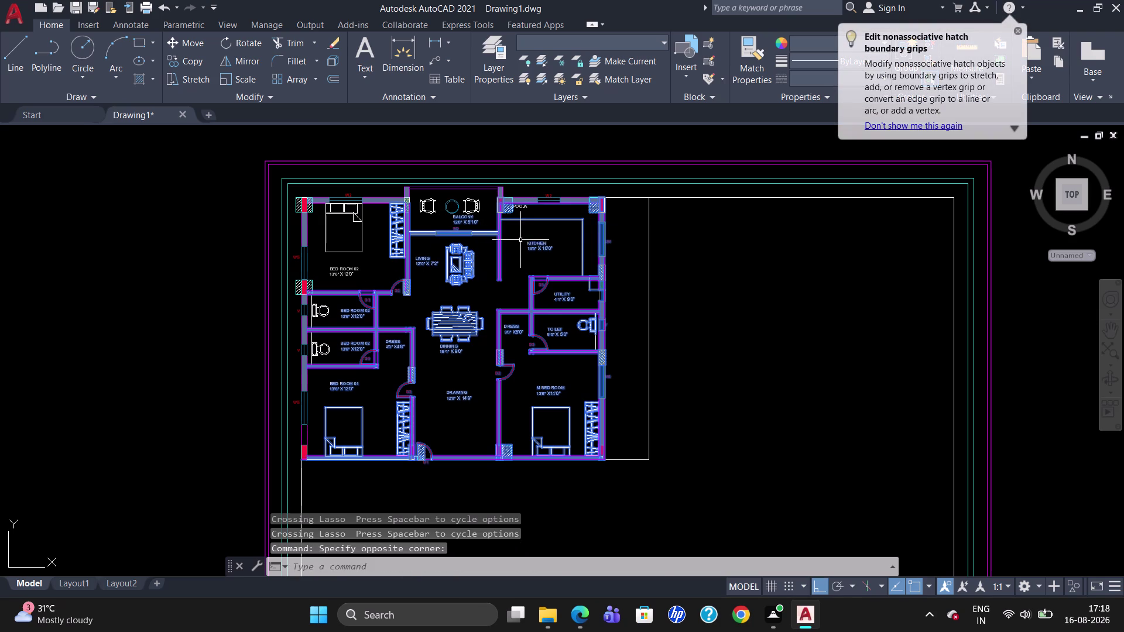
drag(518, 234, 400, 284)
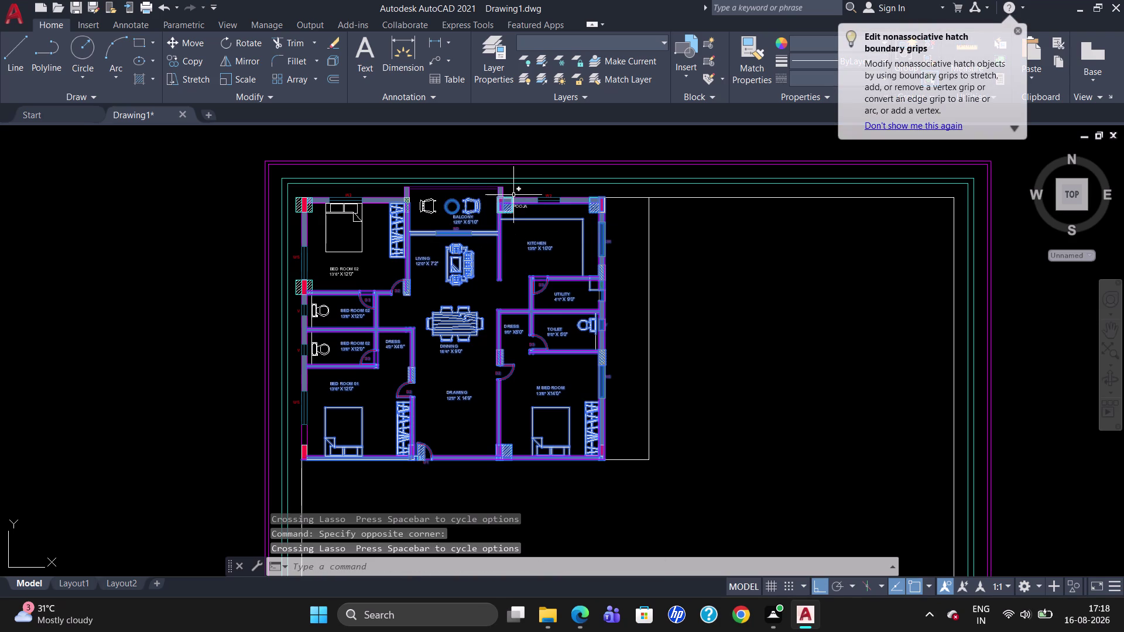
drag(513, 195, 394, 277)
drag(424, 206, 341, 226)
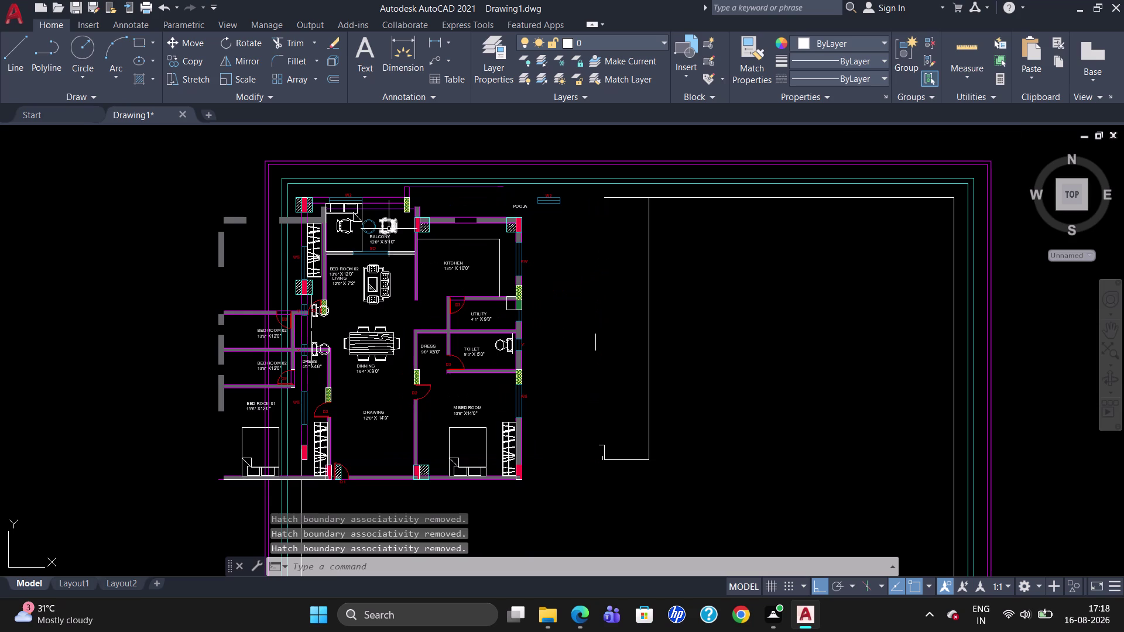
key(u)
key(Return)
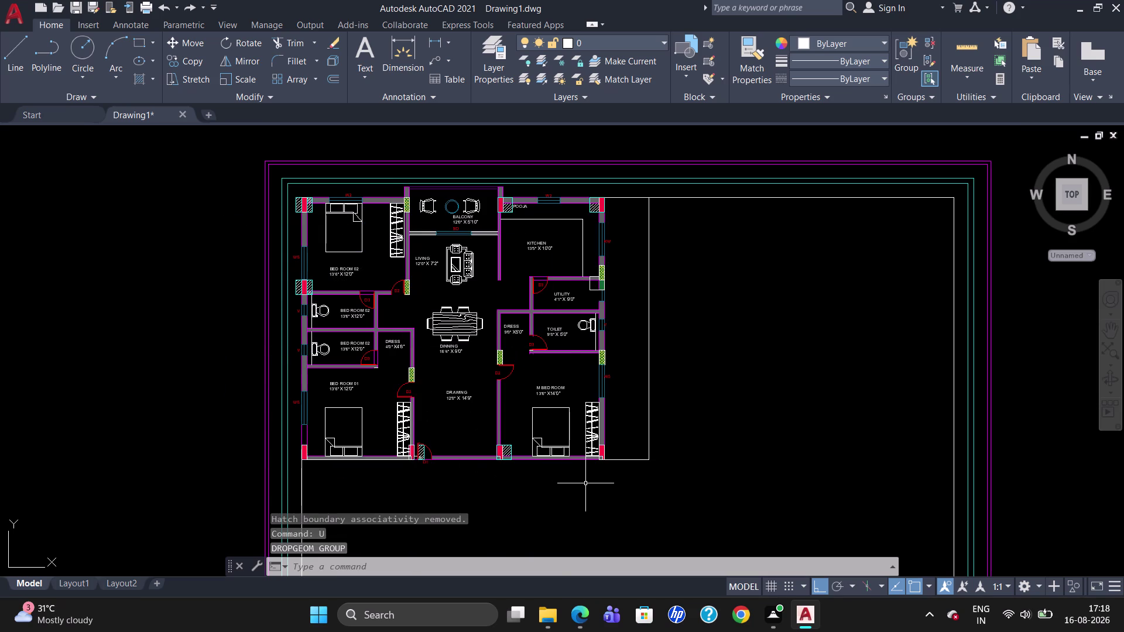
drag(585, 483, 364, 463)
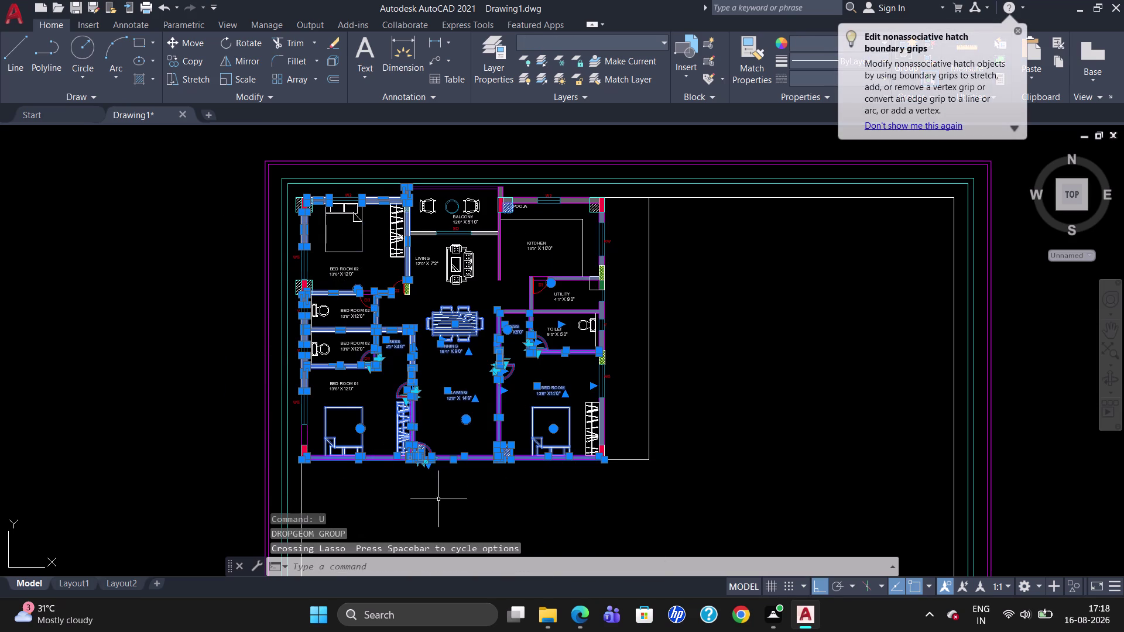
drag(439, 497, 335, 462)
drag(338, 473, 312, 411)
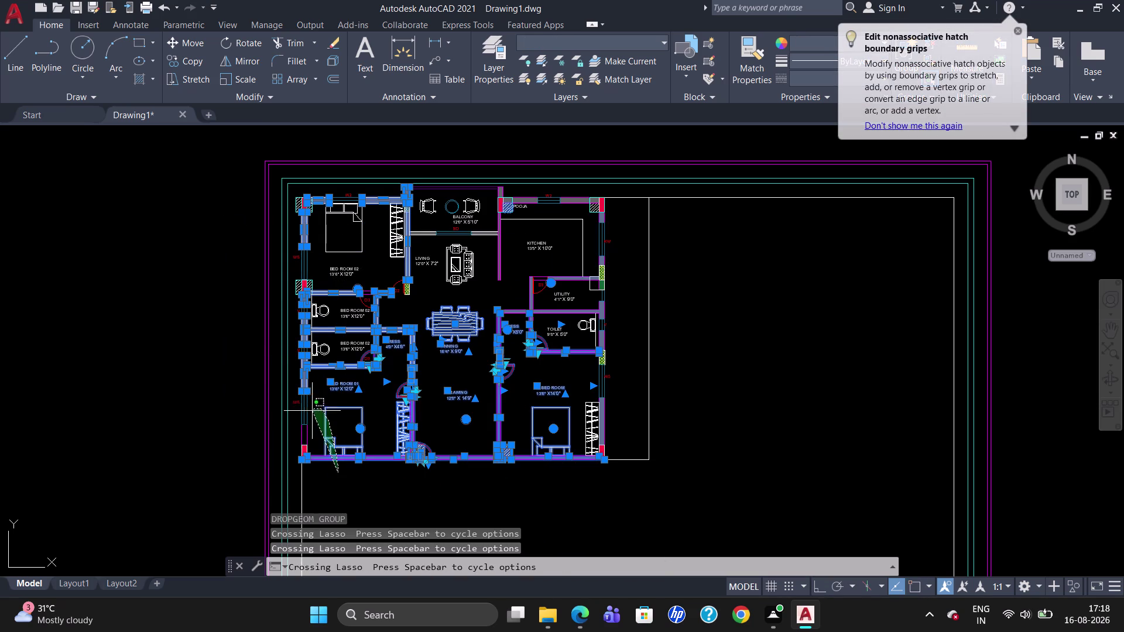
drag(312, 411, 311, 455)
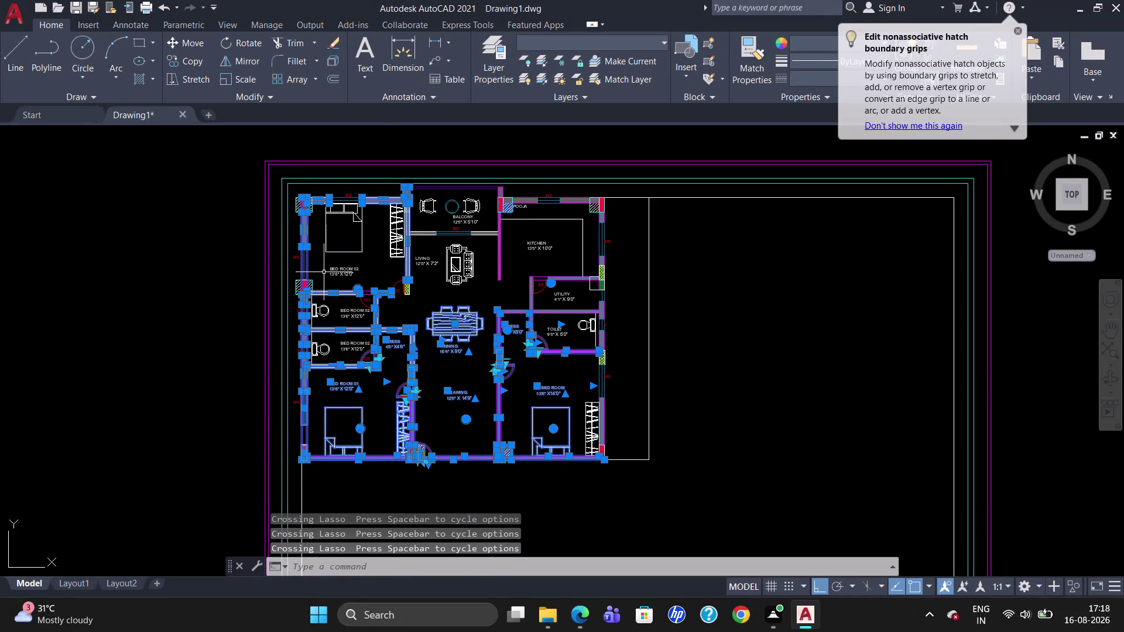
drag(503, 292, 363, 378)
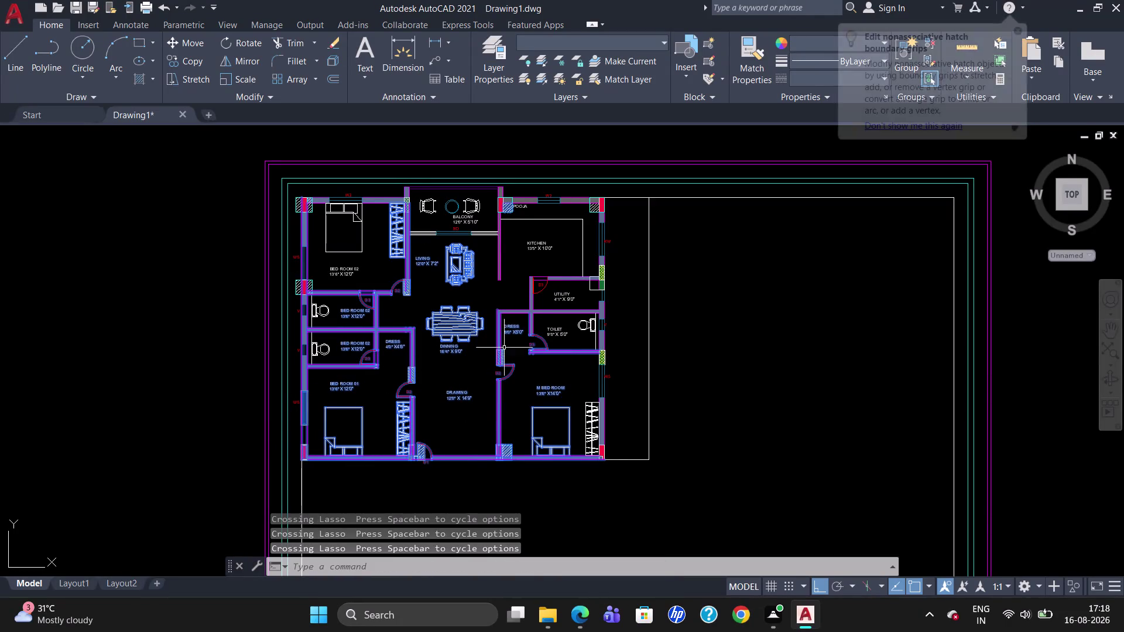
drag(586, 338, 449, 326)
drag(612, 330, 612, 330)
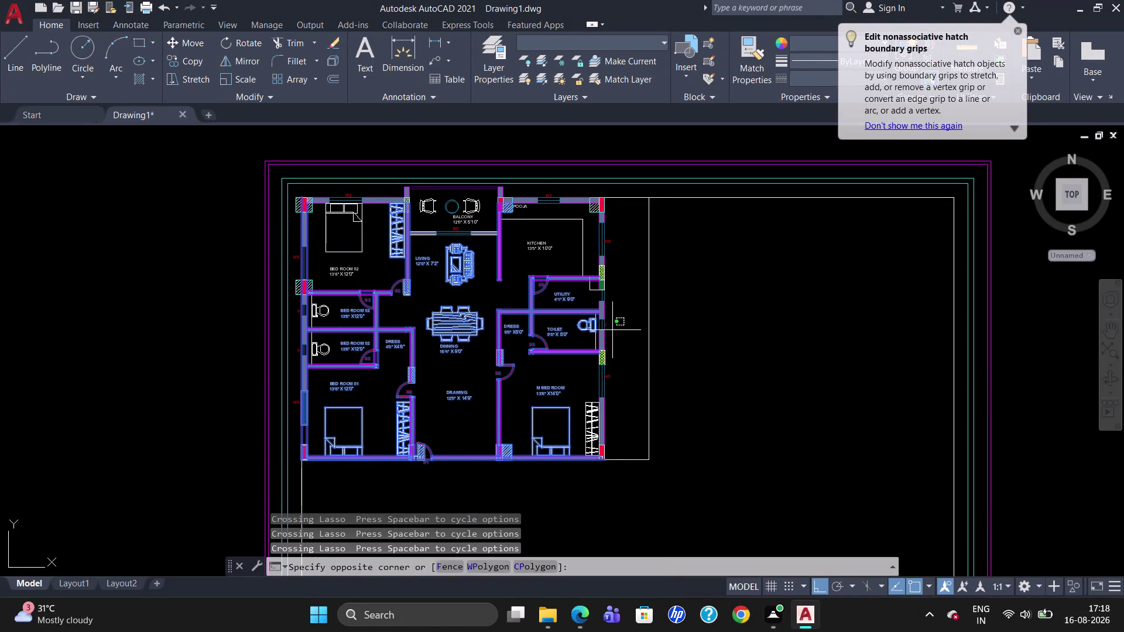
drag(613, 329, 503, 363)
drag(506, 367, 515, 381)
drag(610, 261, 493, 268)
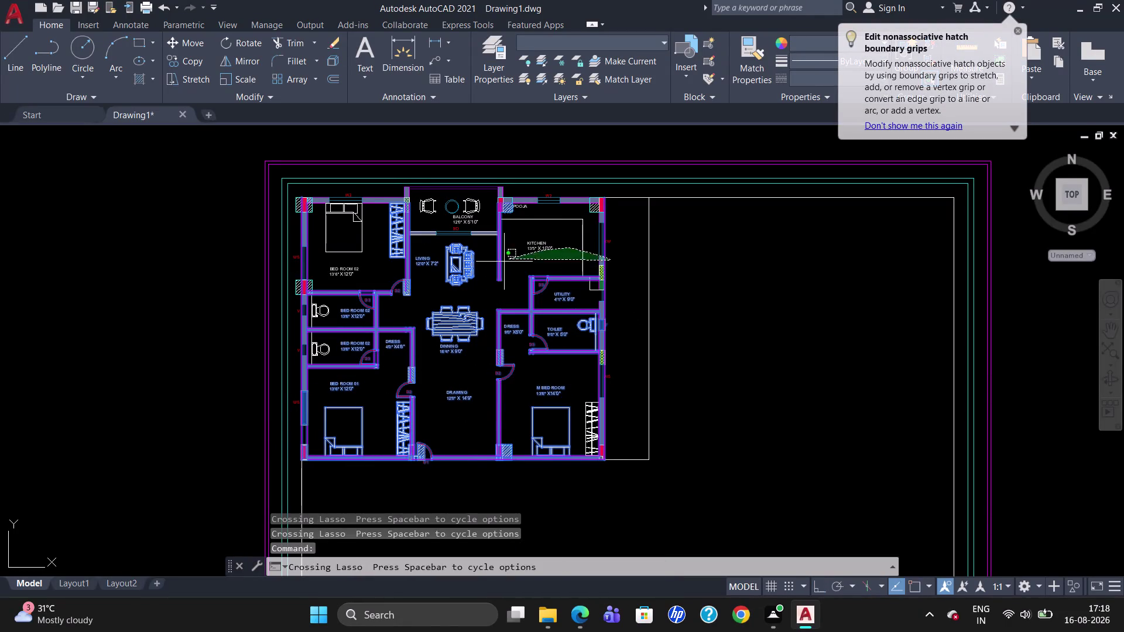
drag(494, 269, 467, 316)
drag(621, 231, 463, 308)
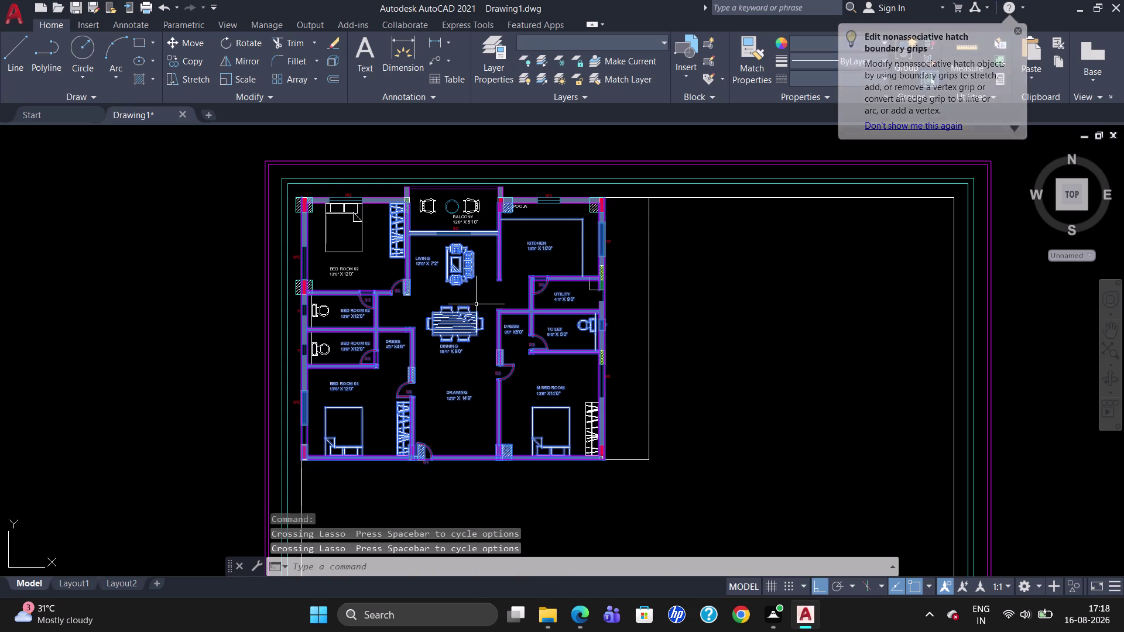
drag(610, 213, 501, 263)
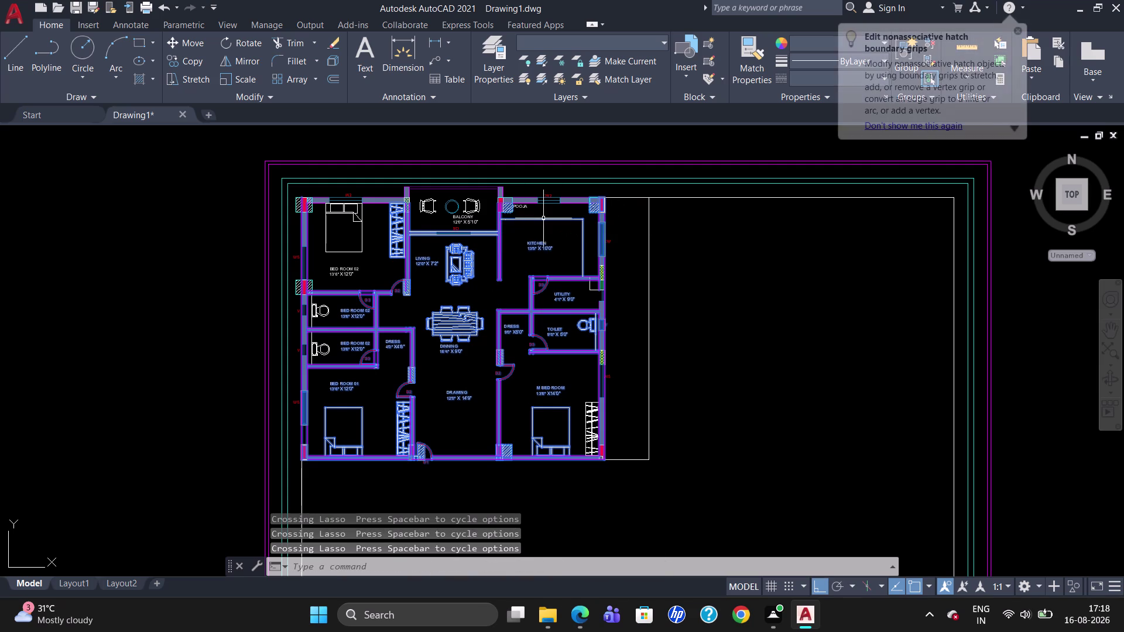
drag(577, 211, 469, 255)
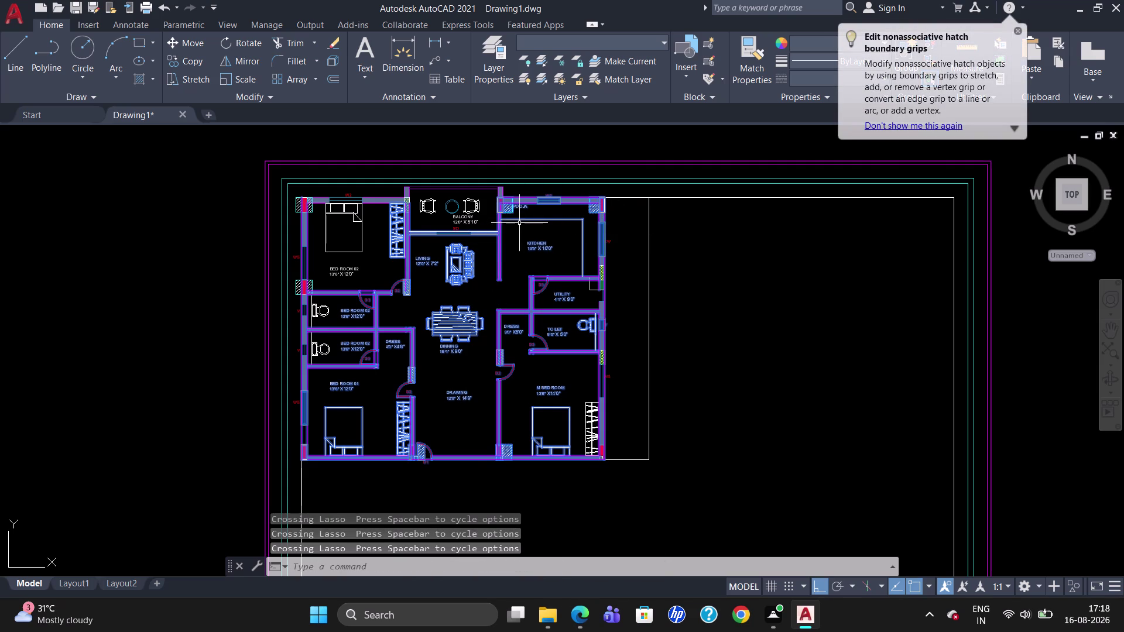
drag(520, 221, 380, 221)
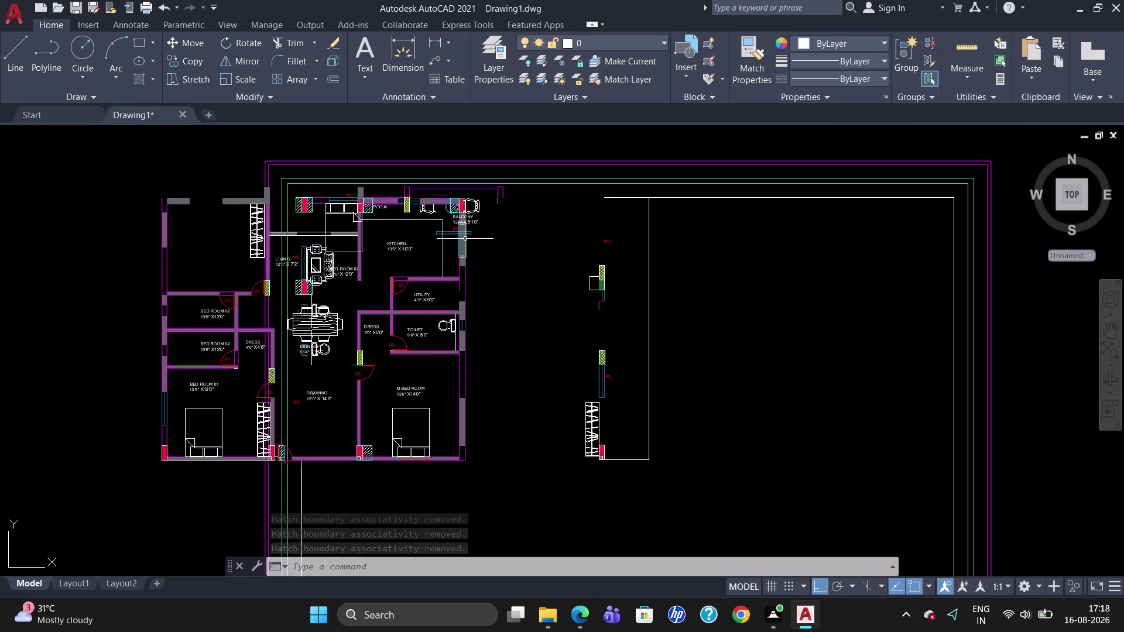
key(u)
key(Return)
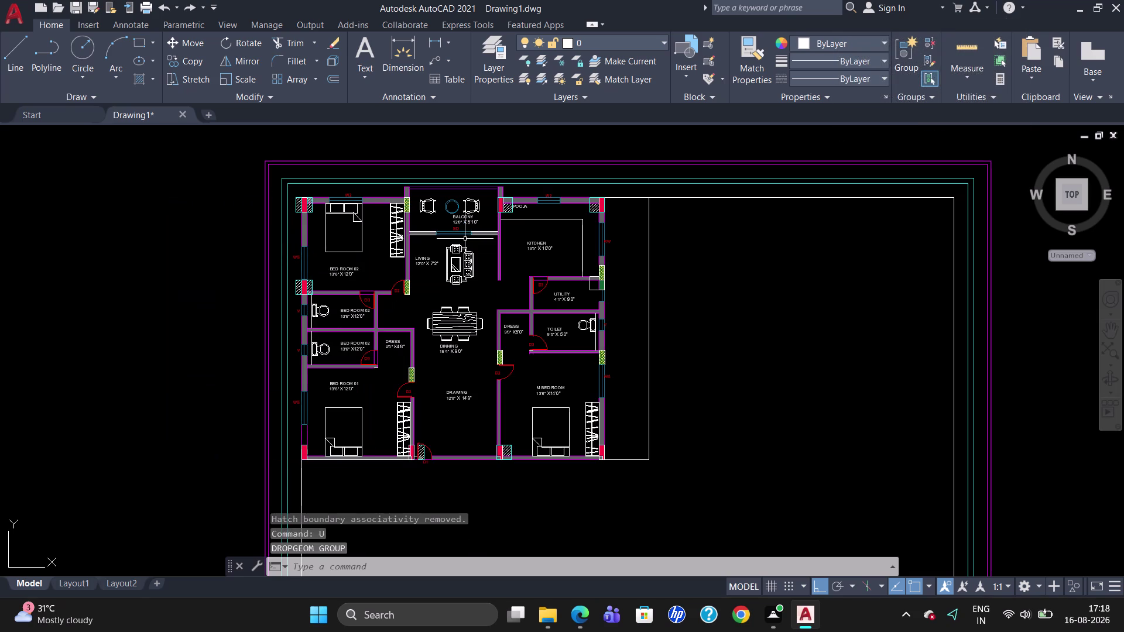
drag(591, 482, 442, 544)
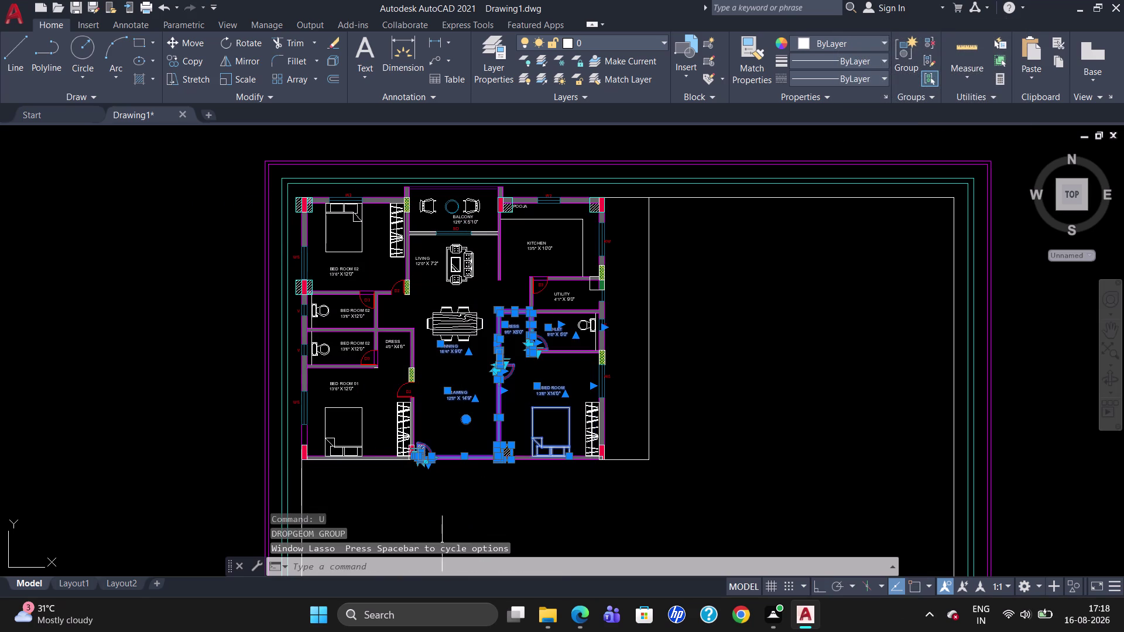
drag(616, 432, 505, 502)
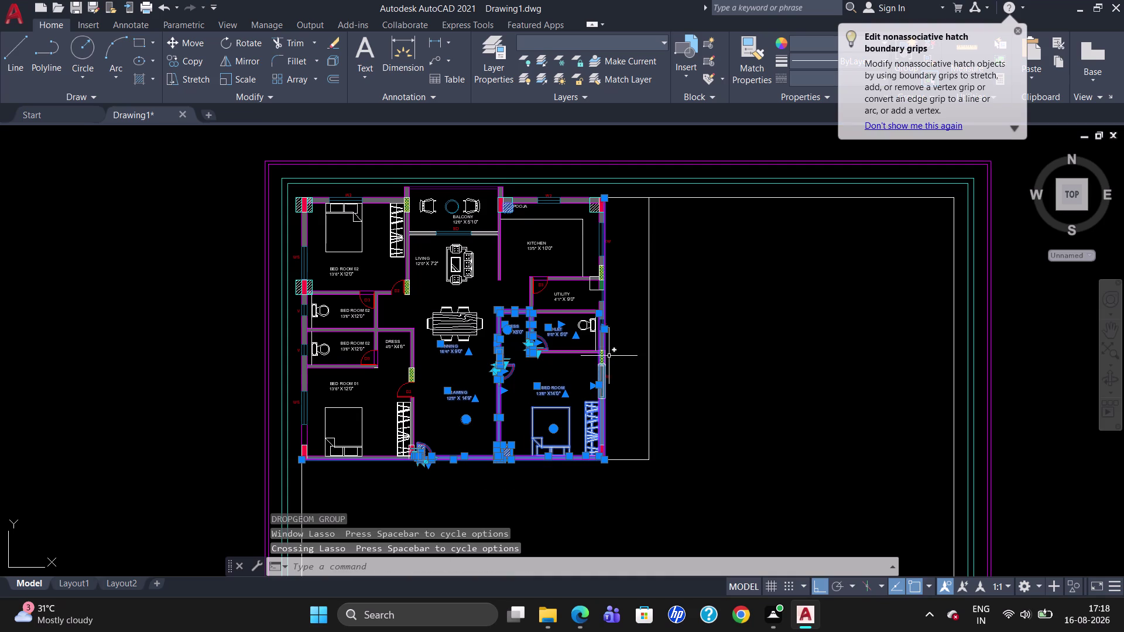
drag(596, 313, 487, 430)
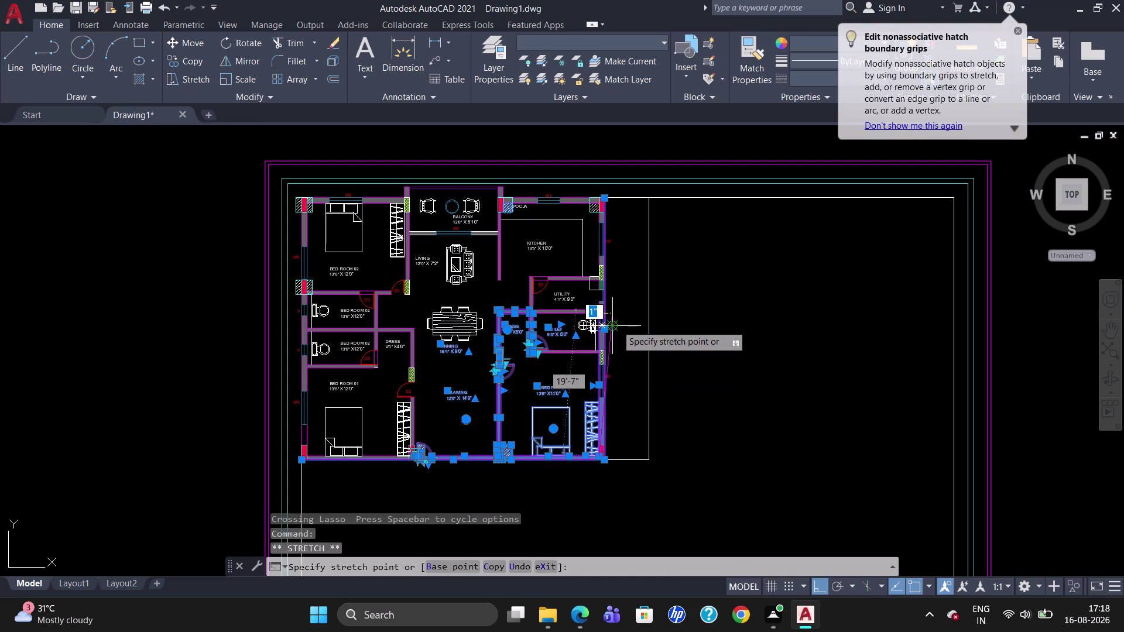
key(Escape)
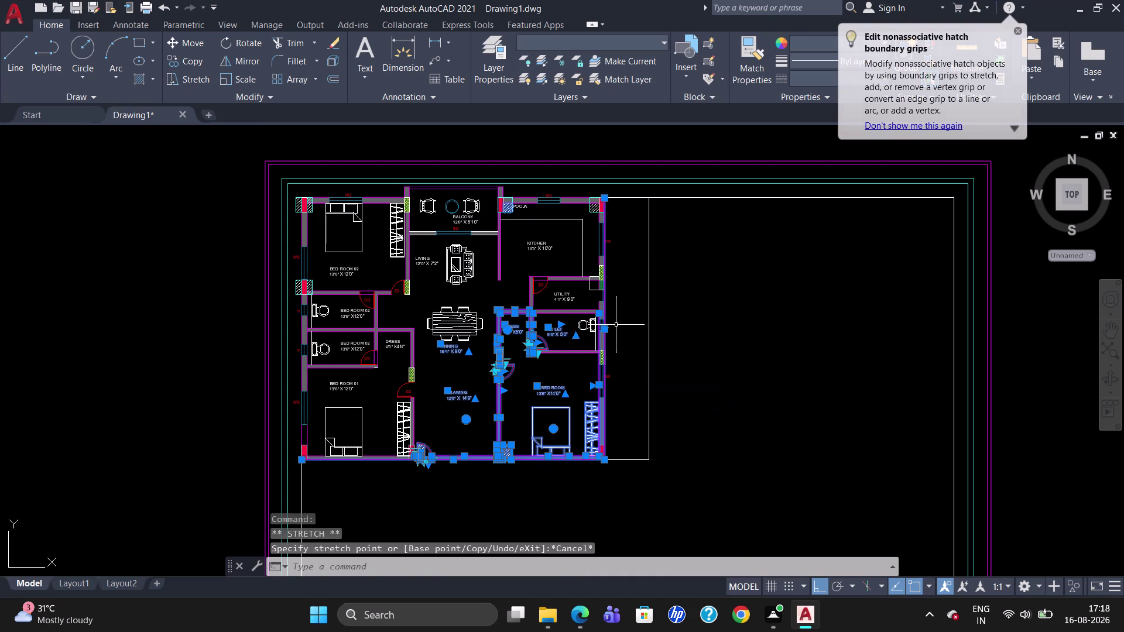
drag(616, 324, 465, 445)
drag(627, 268, 448, 493)
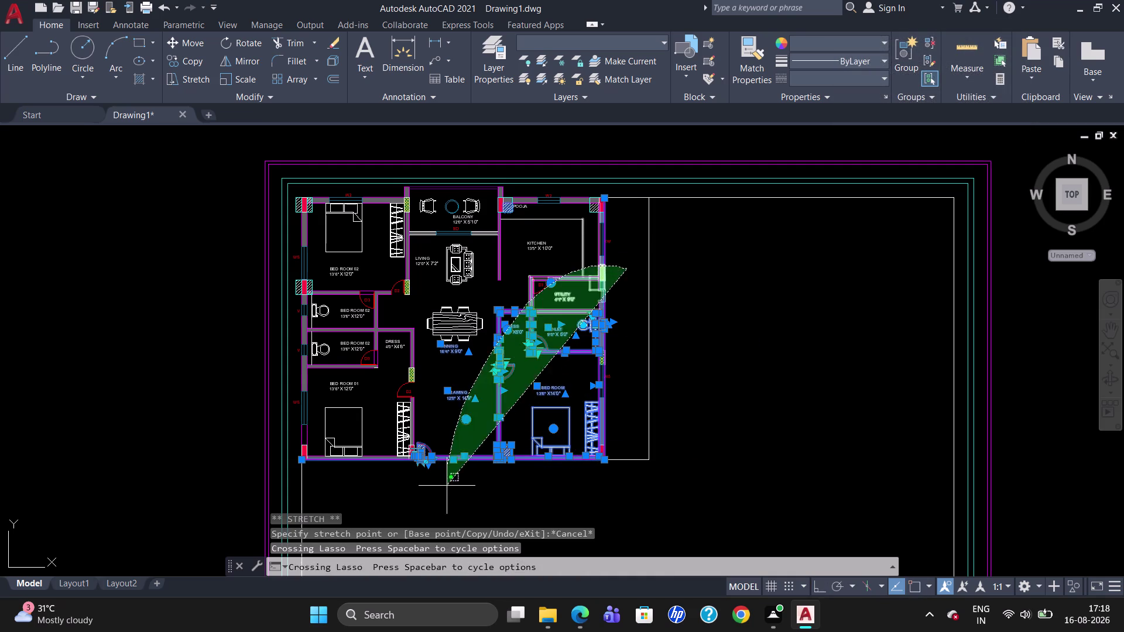
drag(448, 492, 447, 494)
drag(617, 231, 393, 532)
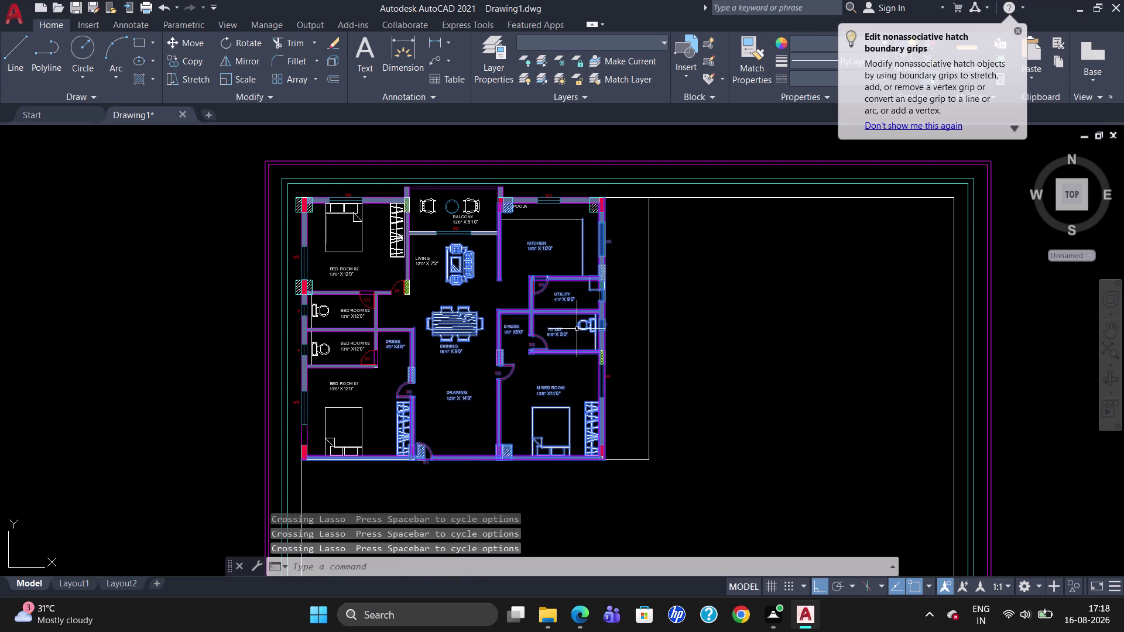
drag(622, 230, 391, 469)
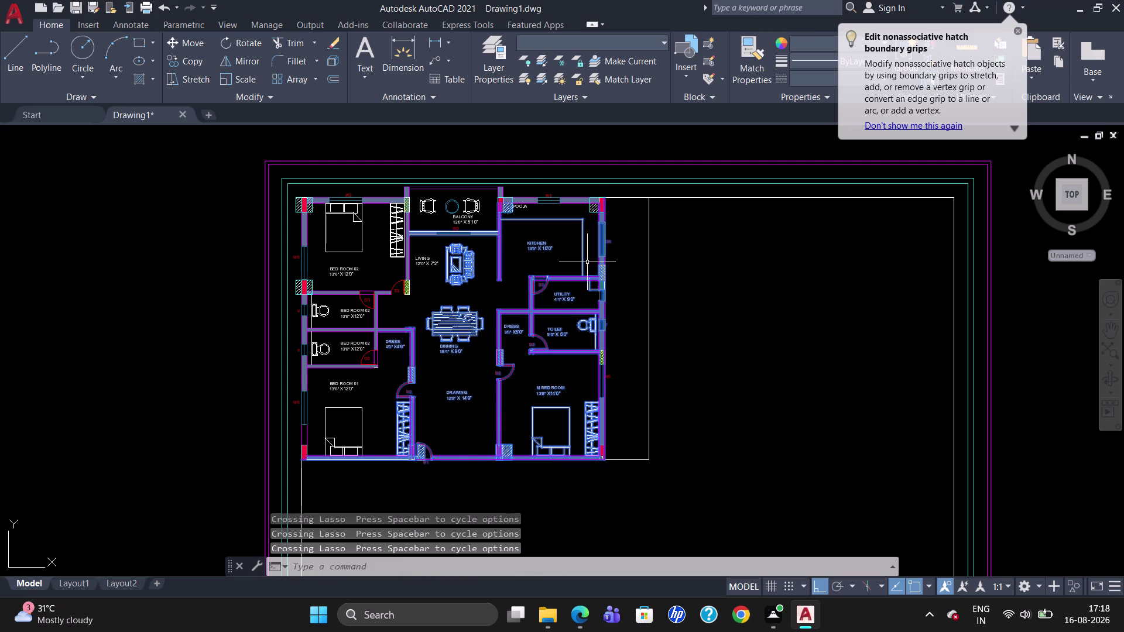
drag(618, 214, 574, 210)
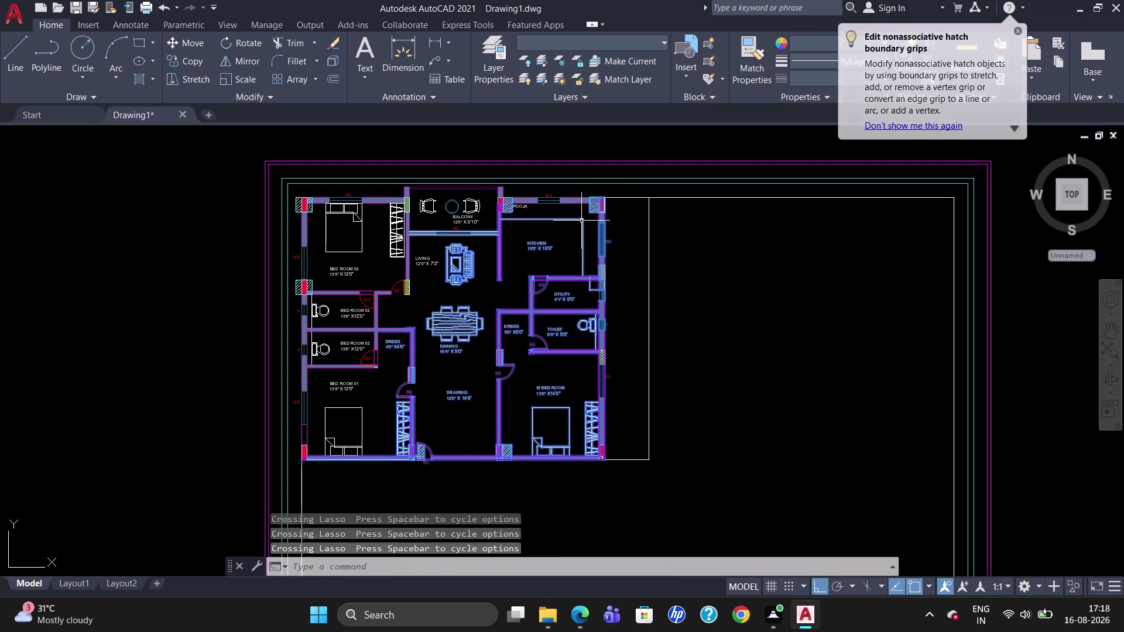
drag(581, 219, 477, 255)
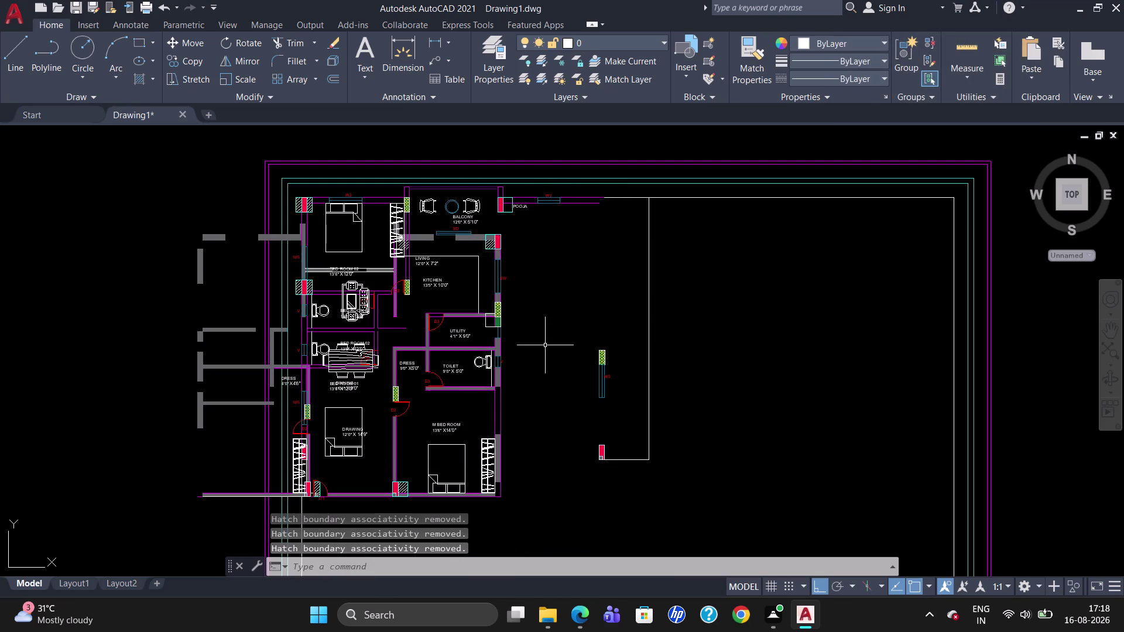
key(u)
key(Return)
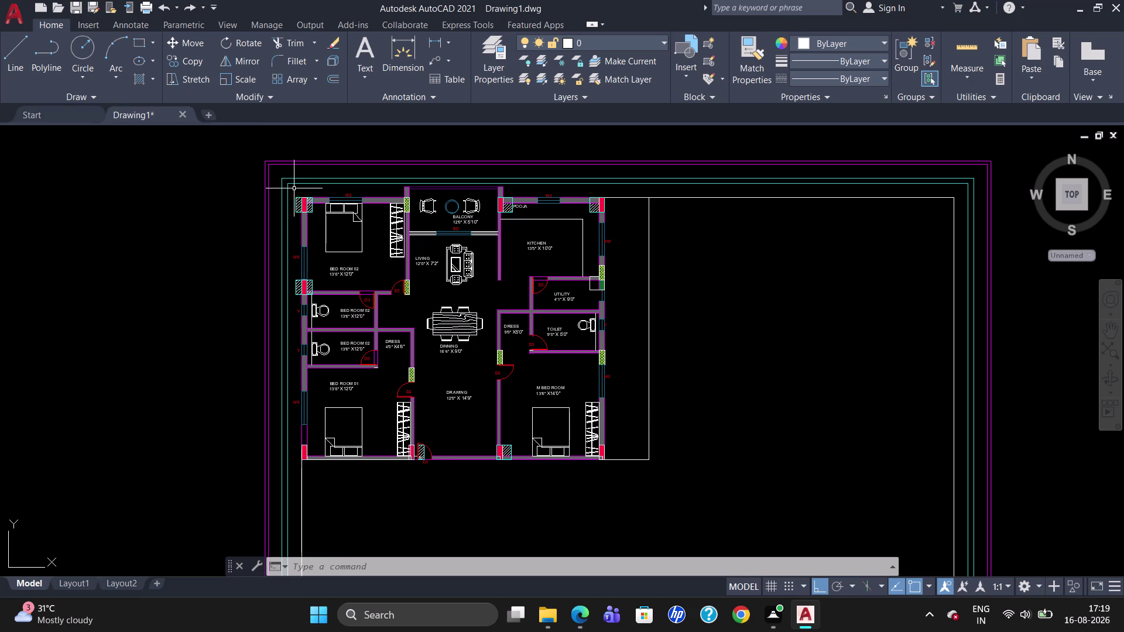
drag(294, 187, 609, 210)
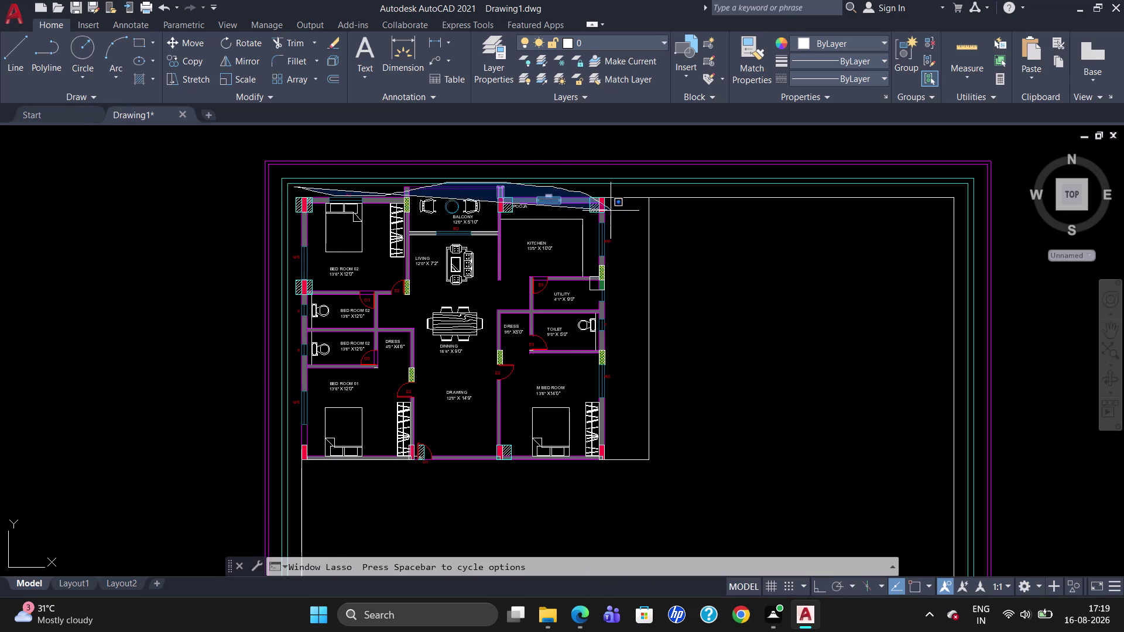
drag(609, 209, 517, 487)
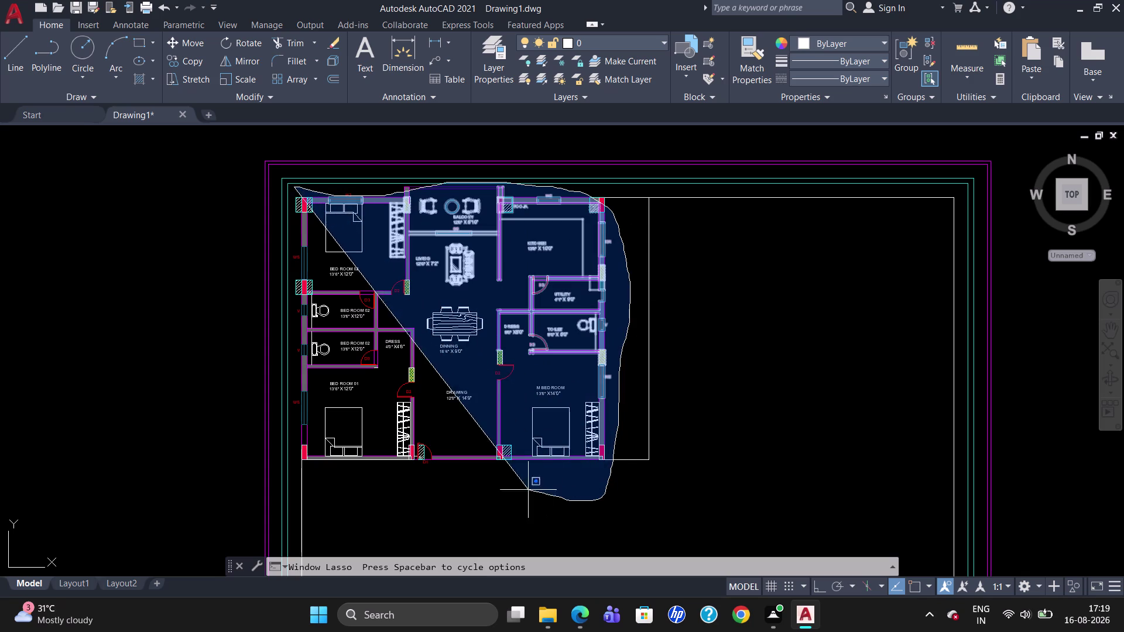
drag(517, 486, 301, 466)
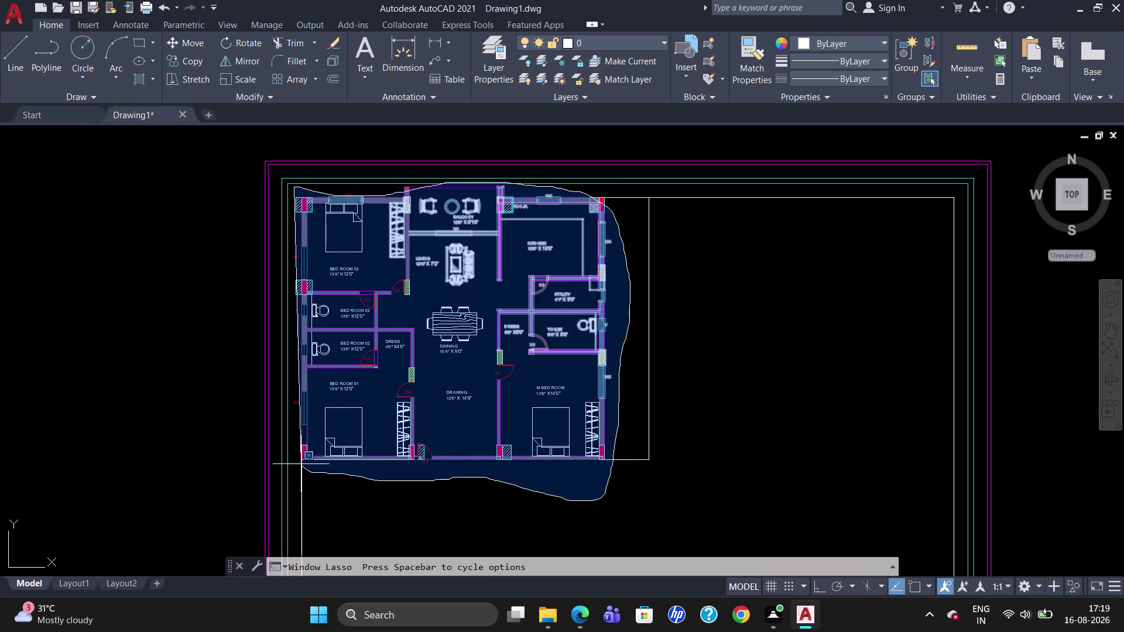
drag(301, 466, 292, 353)
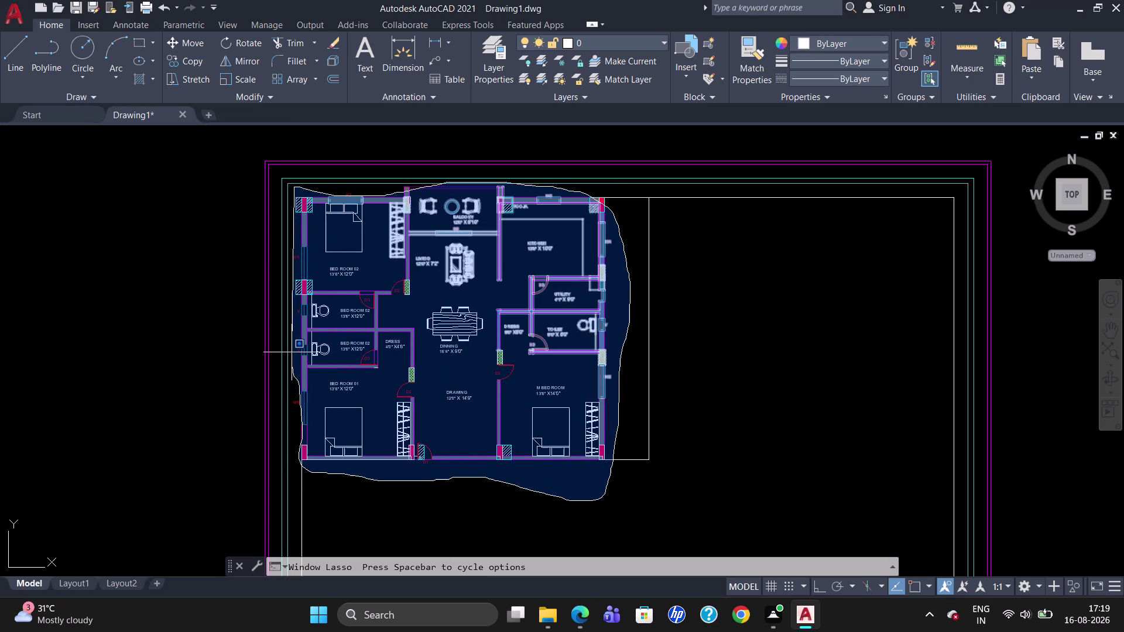
drag(292, 353, 313, 433)
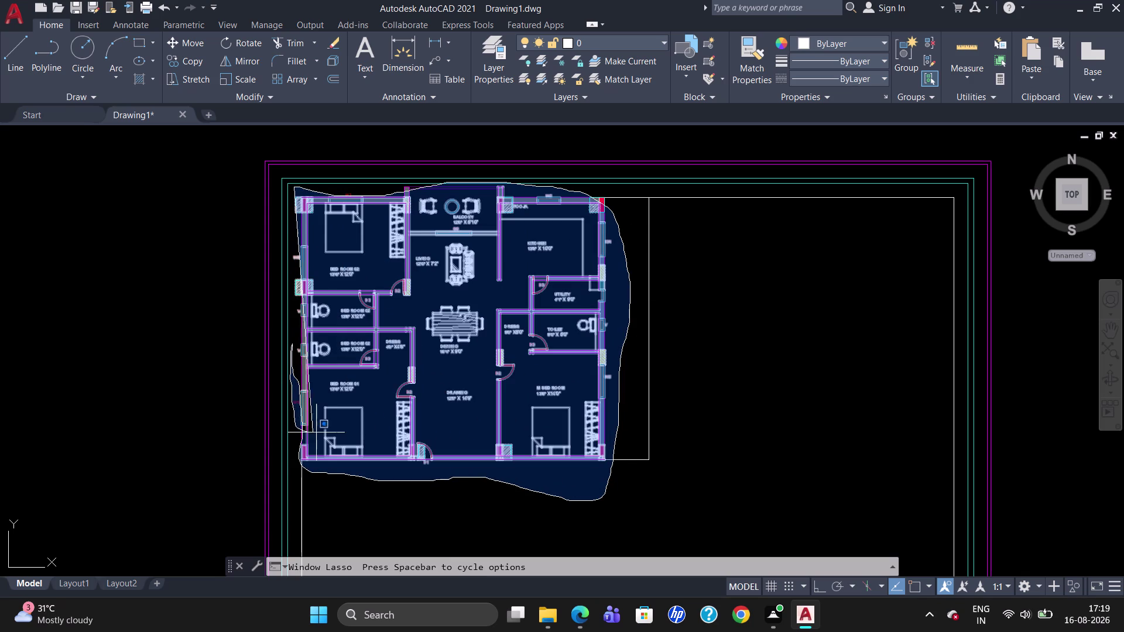
drag(314, 433, 296, 293)
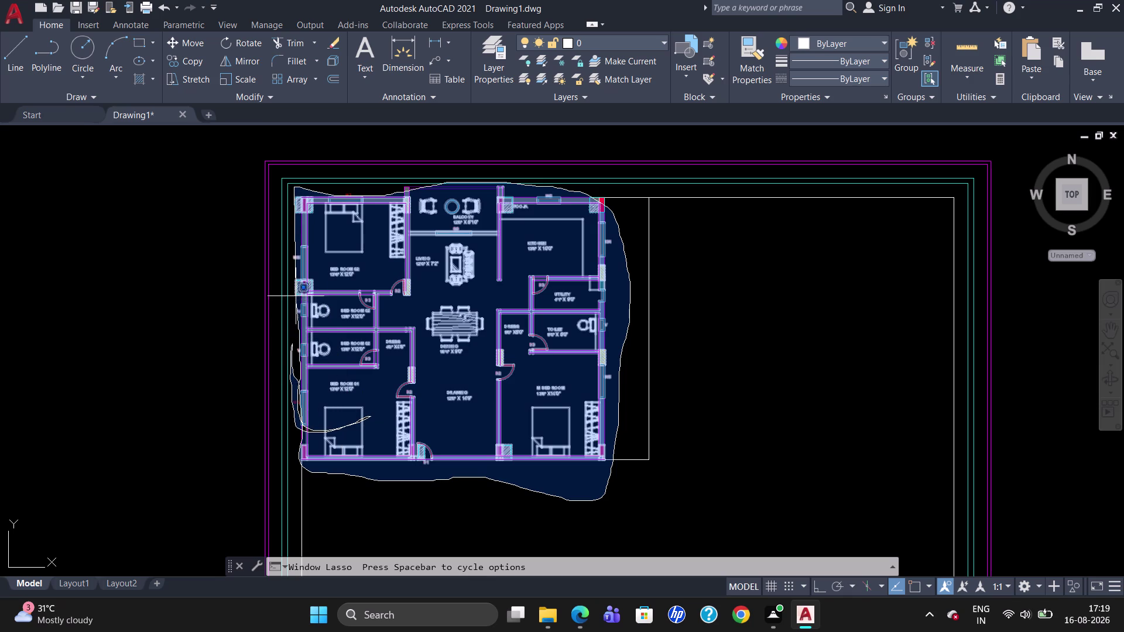
drag(296, 294, 377, 194)
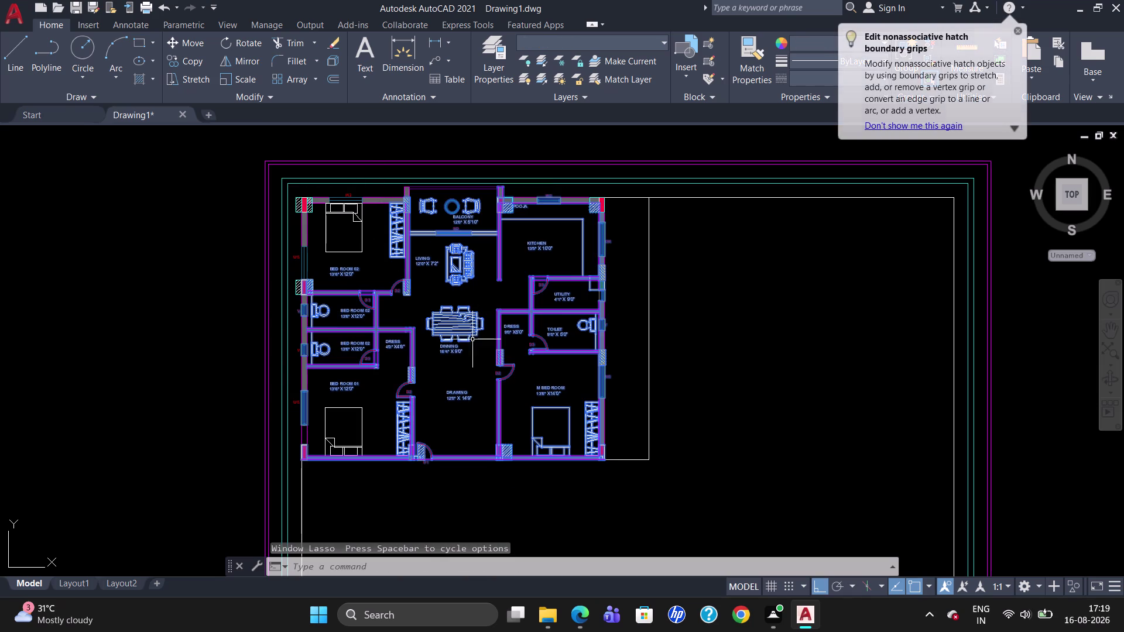
drag(616, 223, 561, 225)
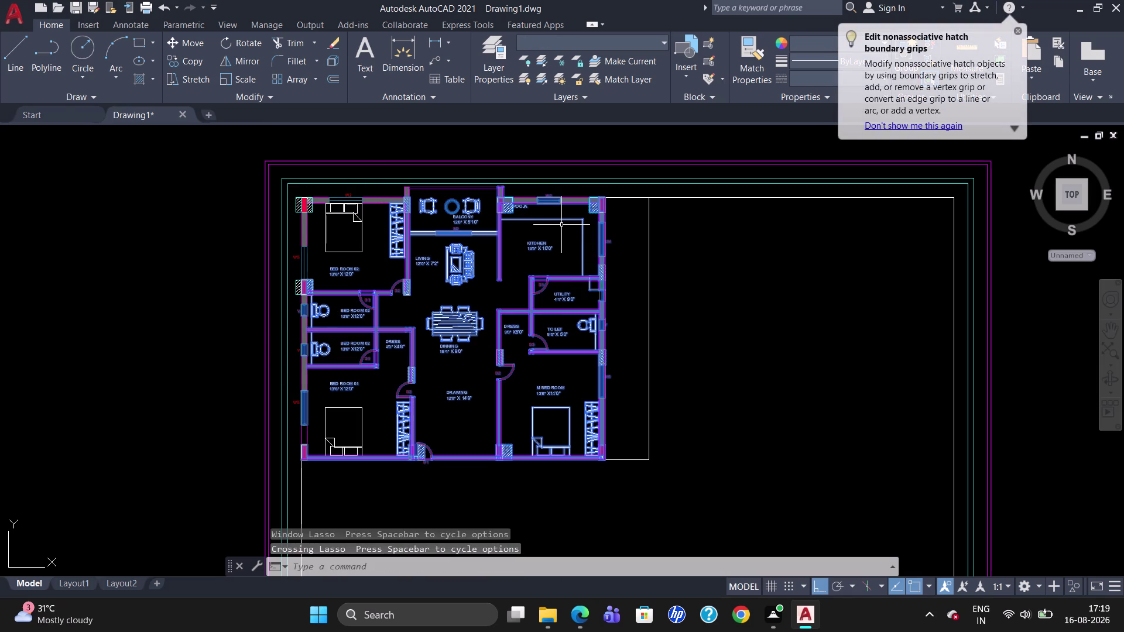
drag(561, 203, 463, 225)
key(u)
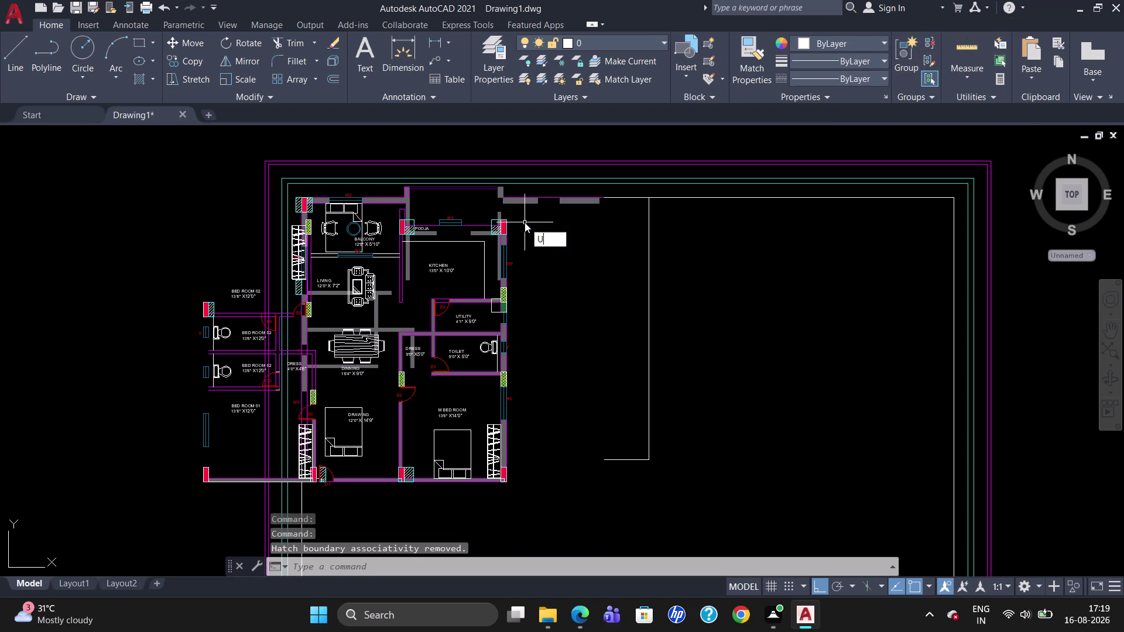
key(Return)
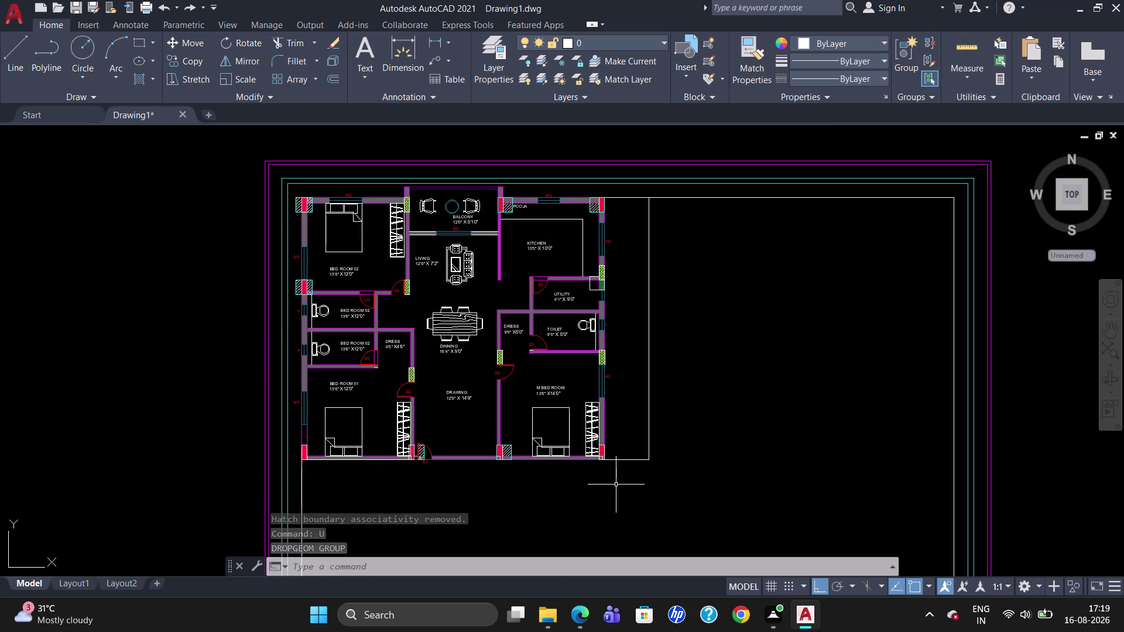
drag(615, 496, 602, 213)
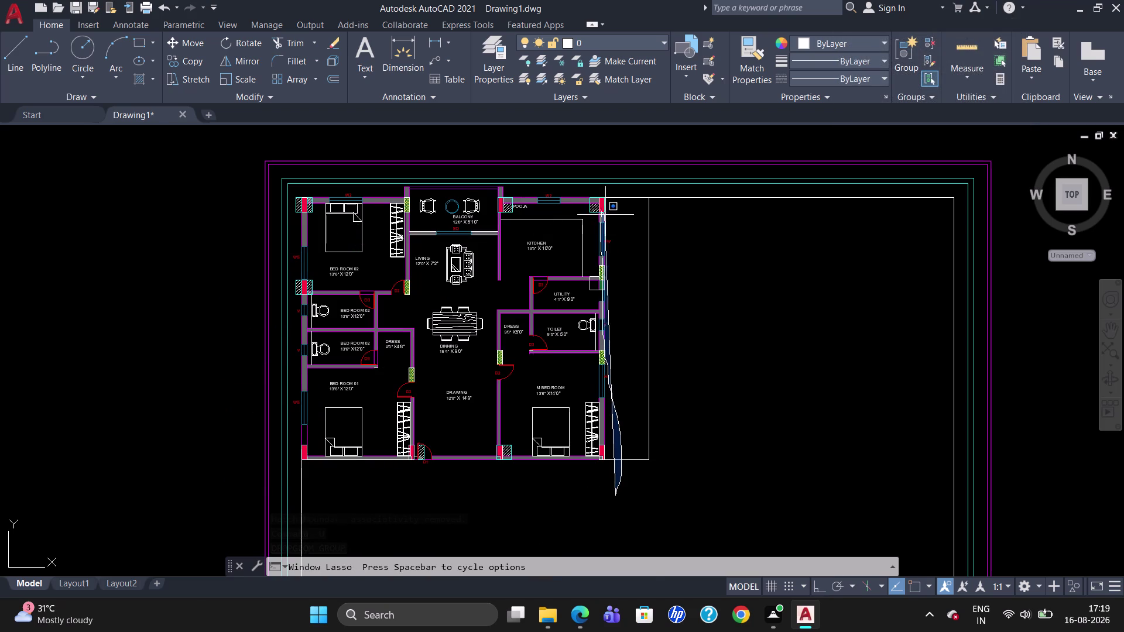
drag(603, 213, 451, 191)
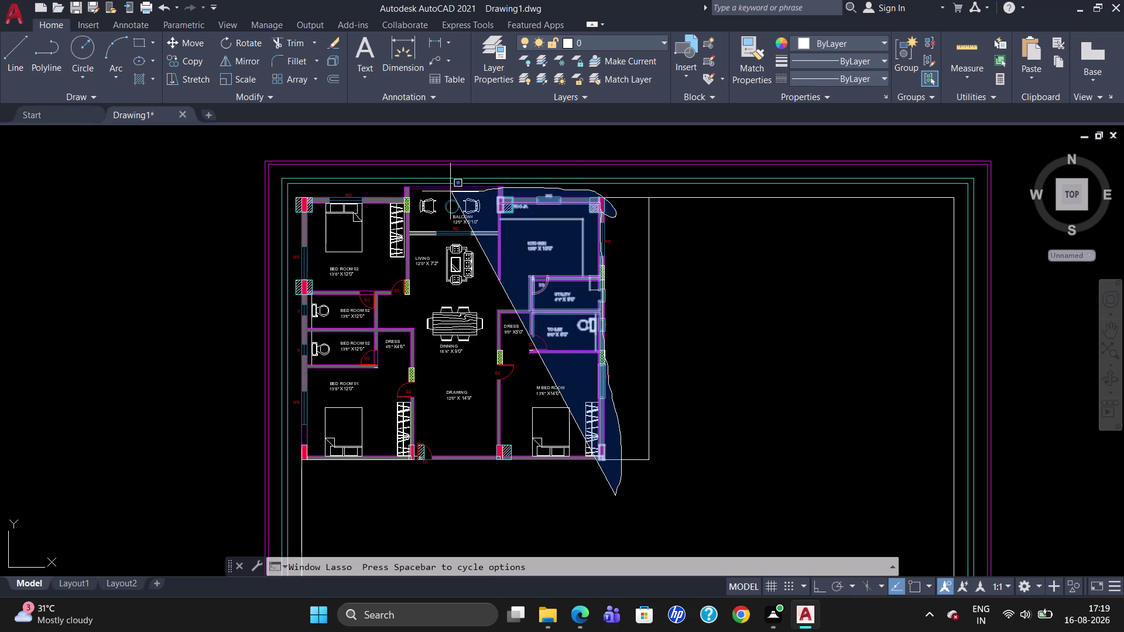
drag(451, 191, 290, 211)
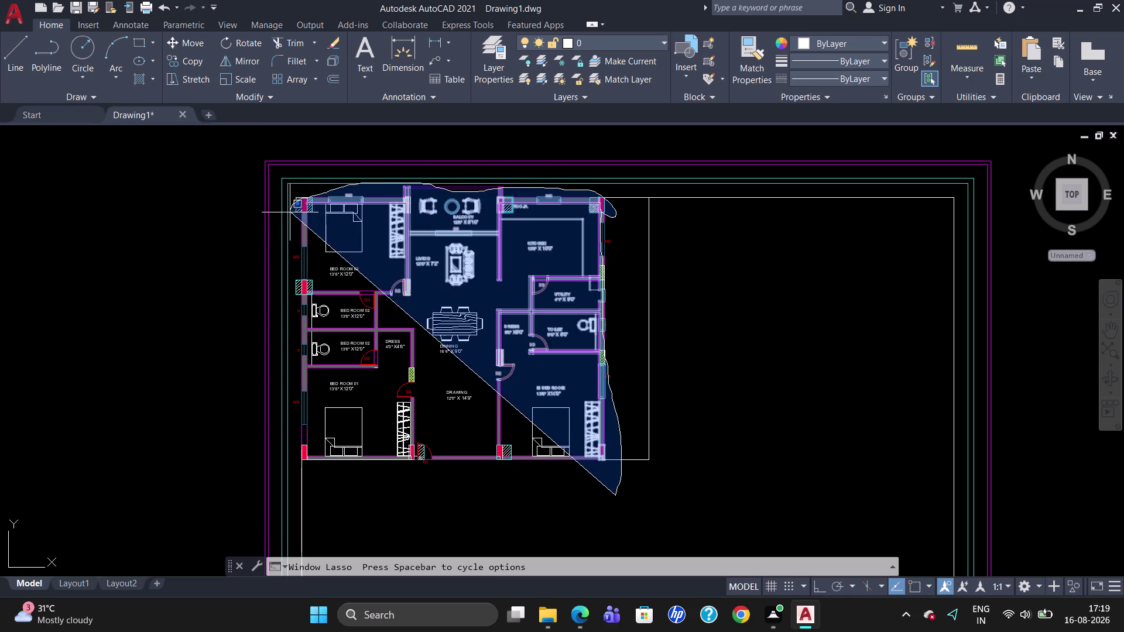
drag(290, 212, 294, 363)
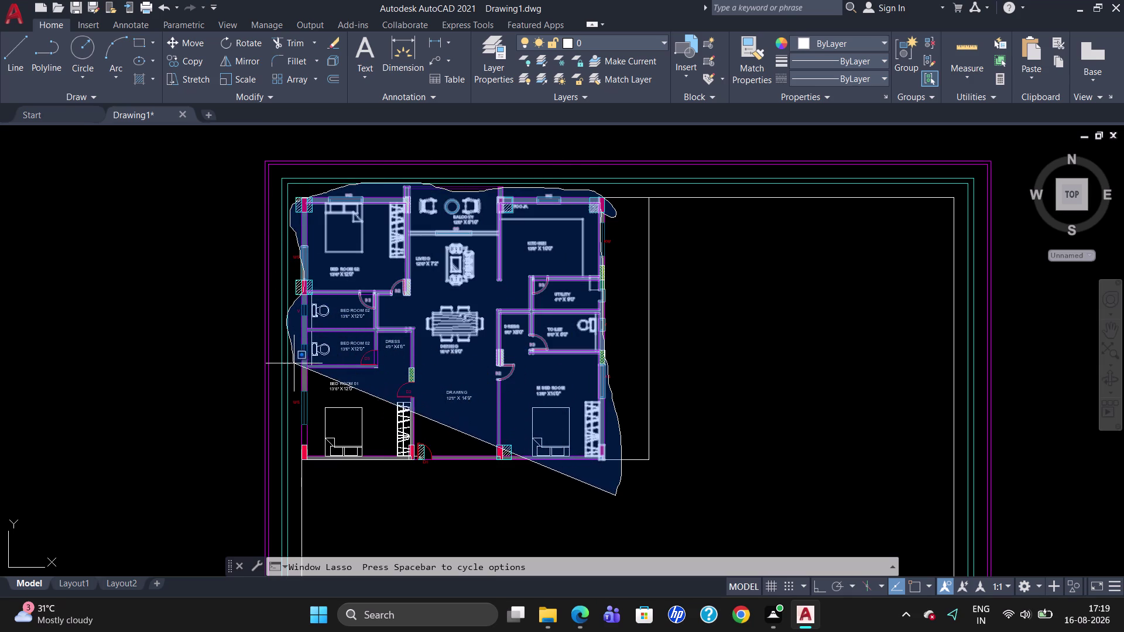
drag(294, 363, 300, 458)
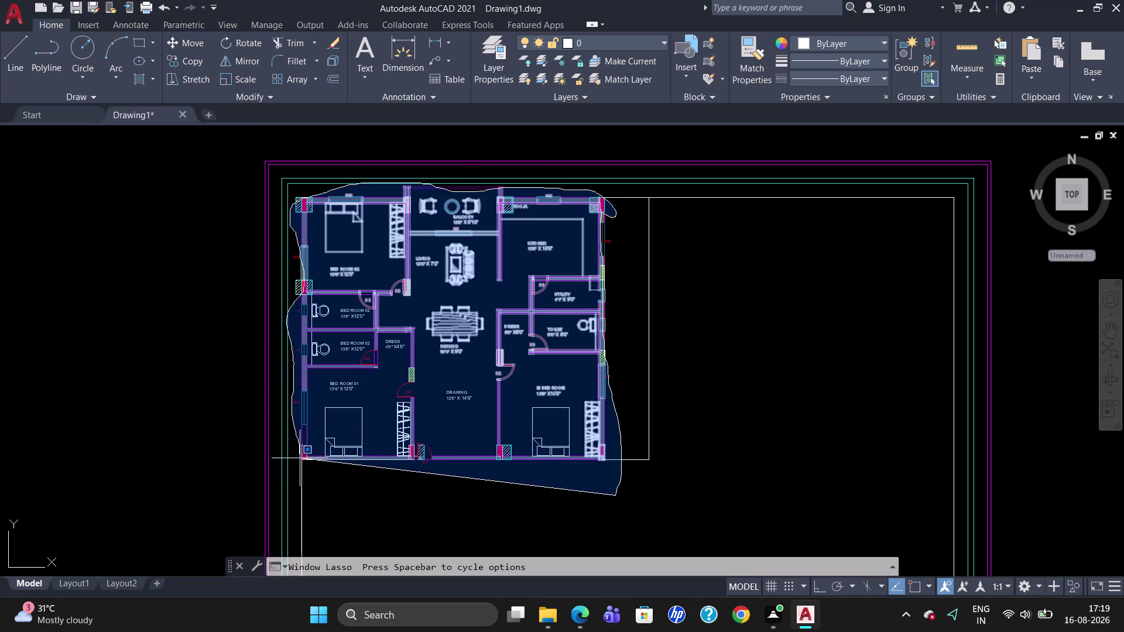
drag(300, 459, 314, 483)
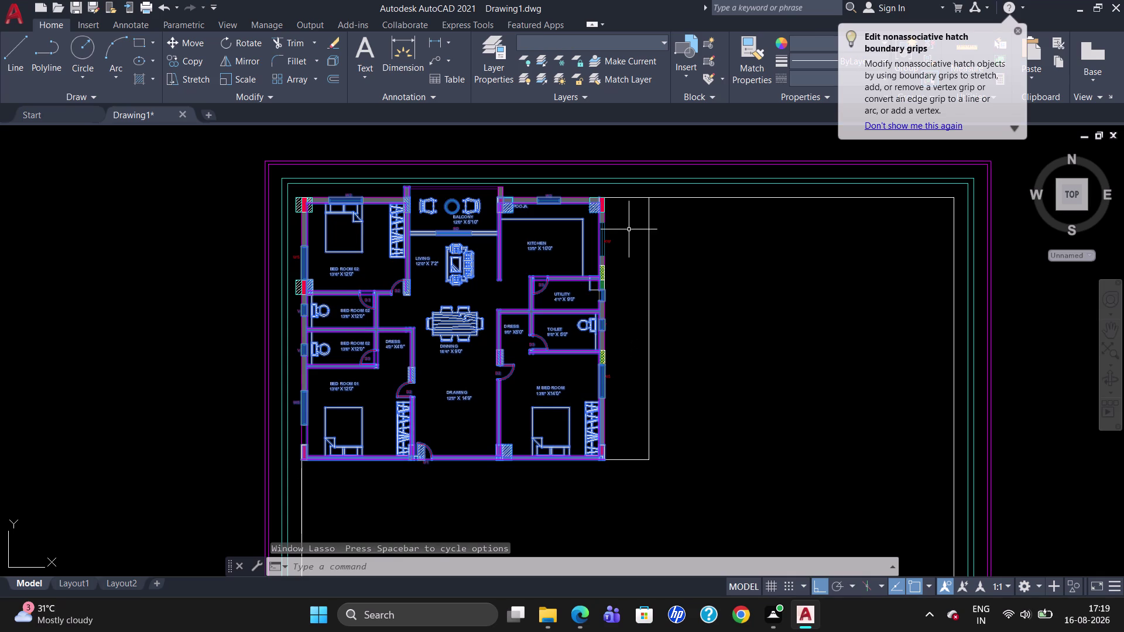
drag(630, 226, 602, 388)
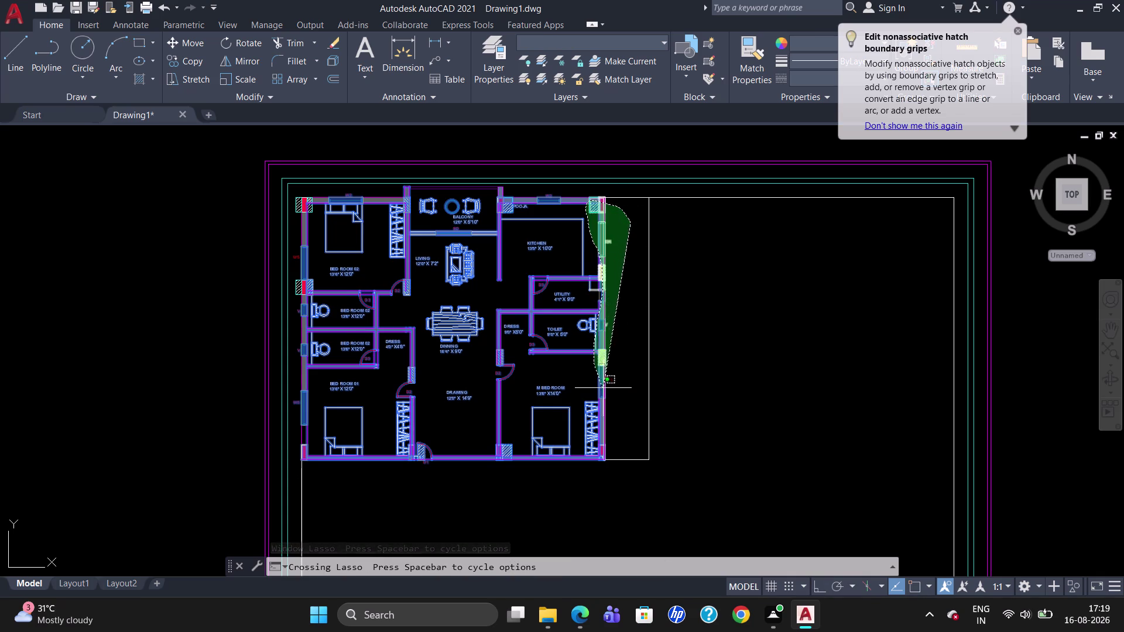
drag(602, 388, 604, 388)
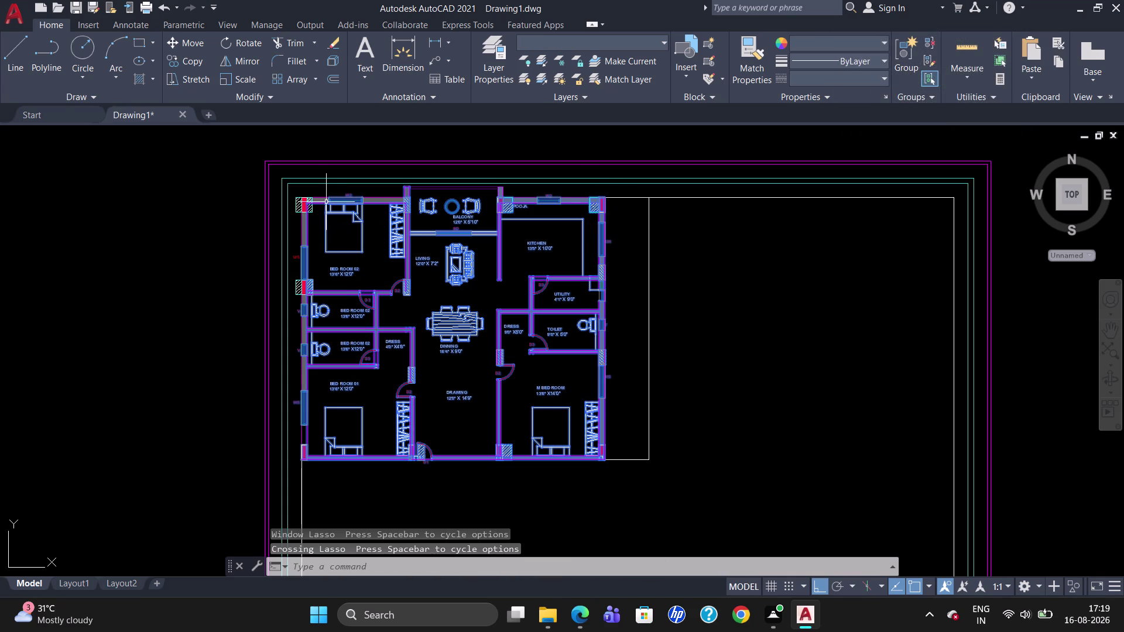
drag(320, 187, 314, 283)
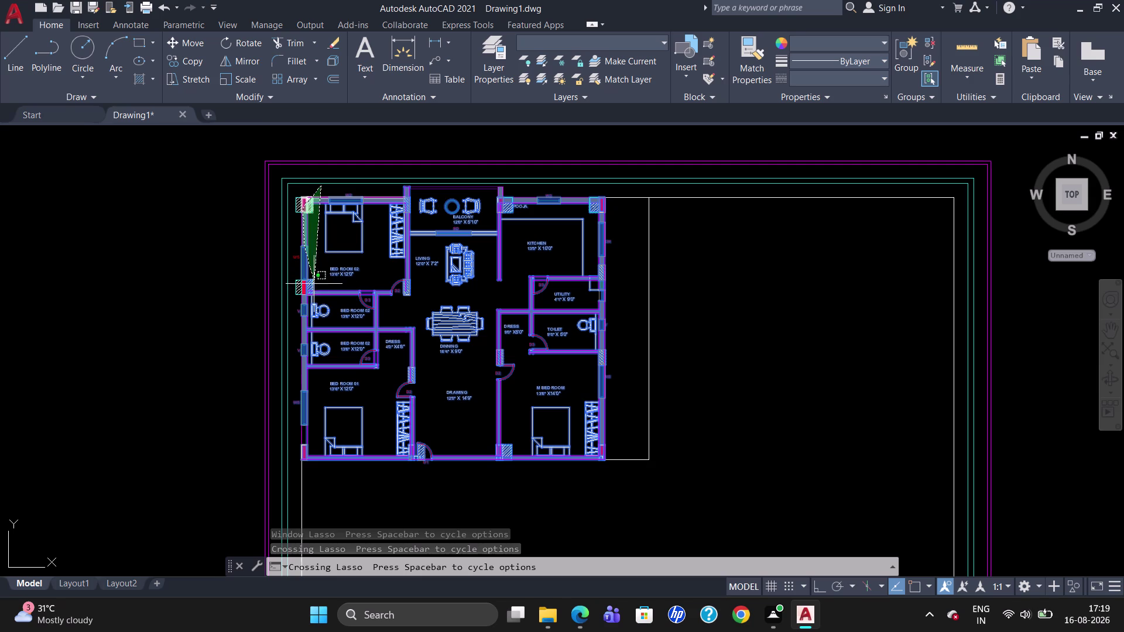
drag(313, 283, 295, 246)
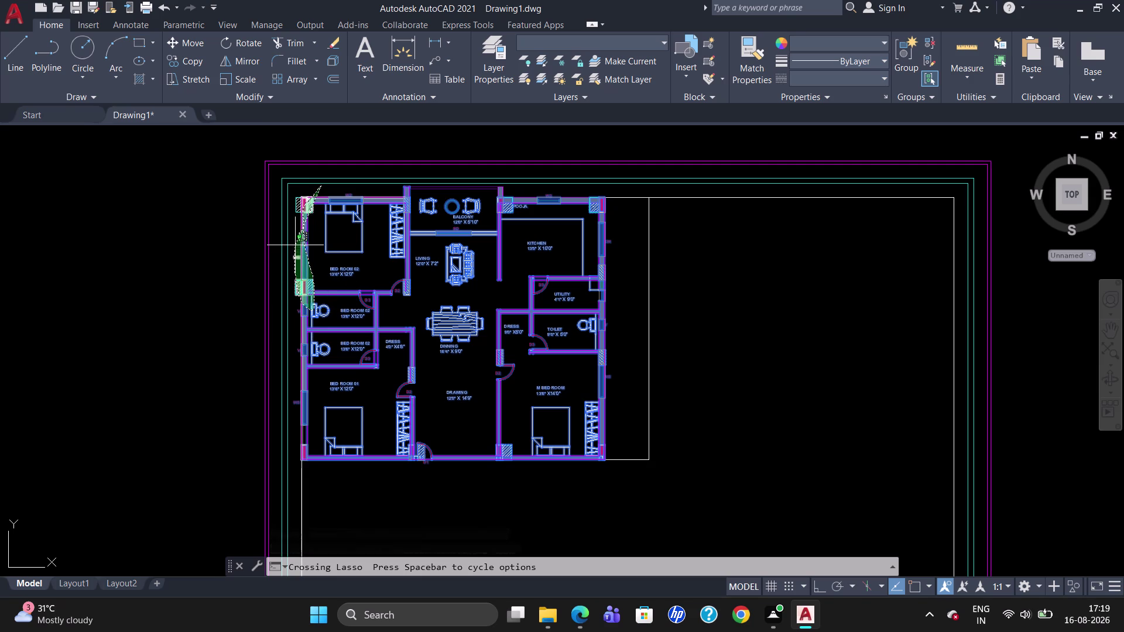
drag(295, 246, 300, 185)
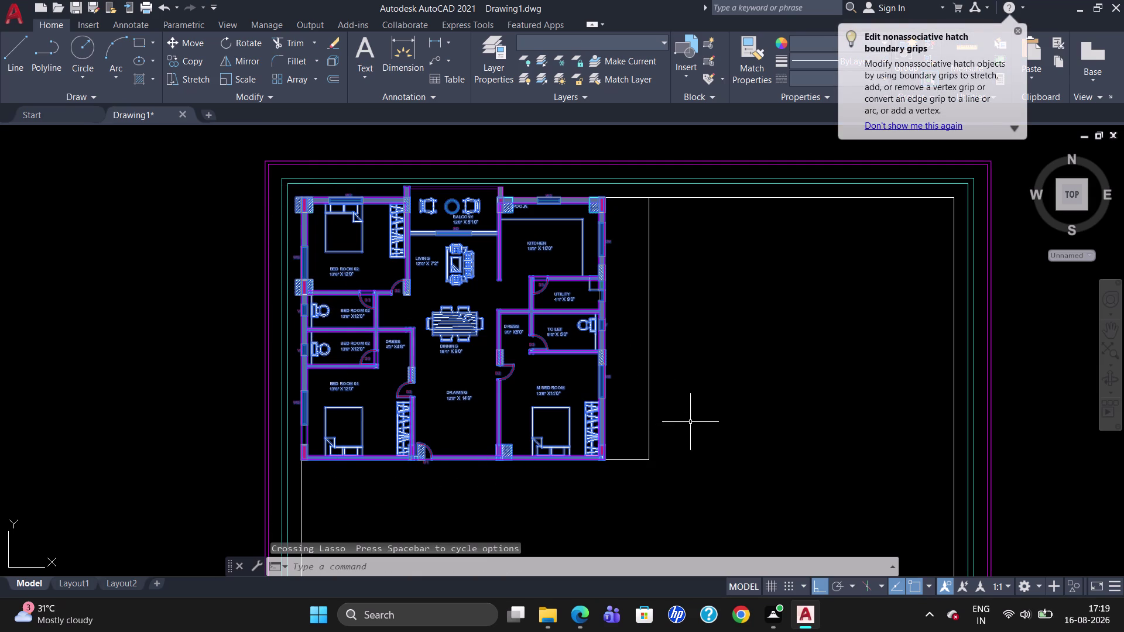
click(1019, 27)
click(910, 62)
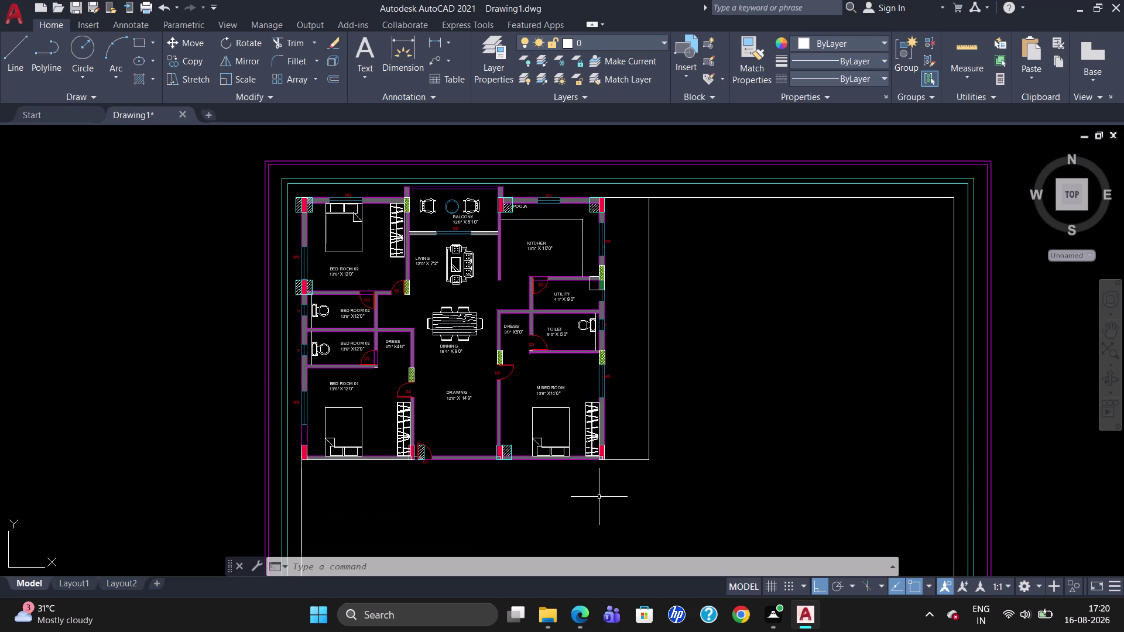
Copy the floor plan group from its bottom-right corner to the plot's right side.
text(CO)
key(Return)
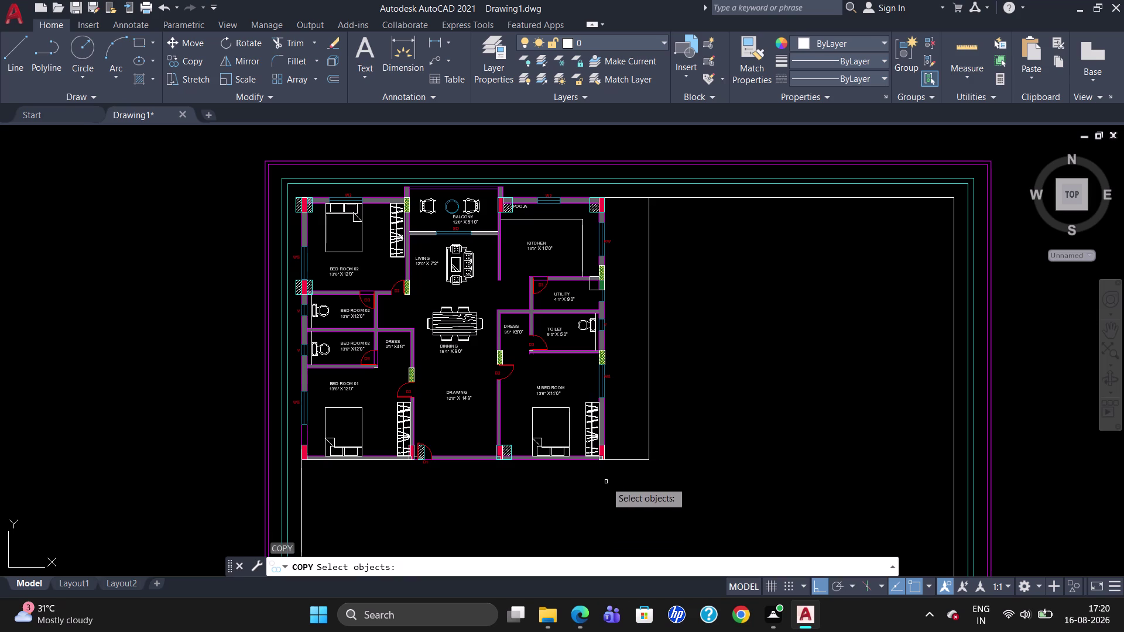
click(597, 455)
key(Return)
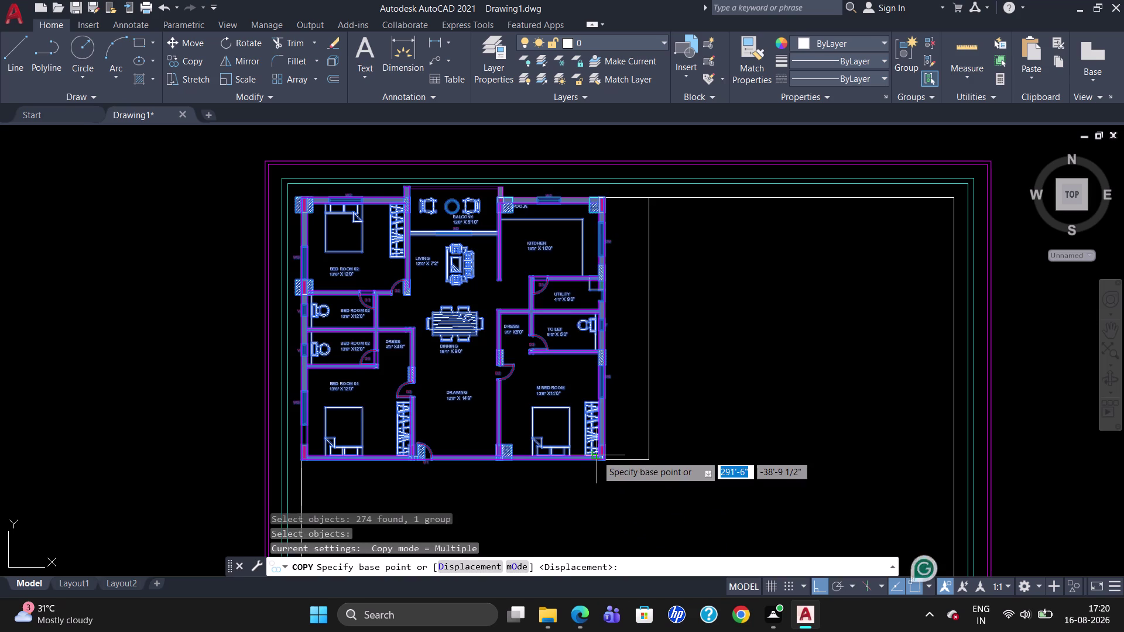
click(606, 460)
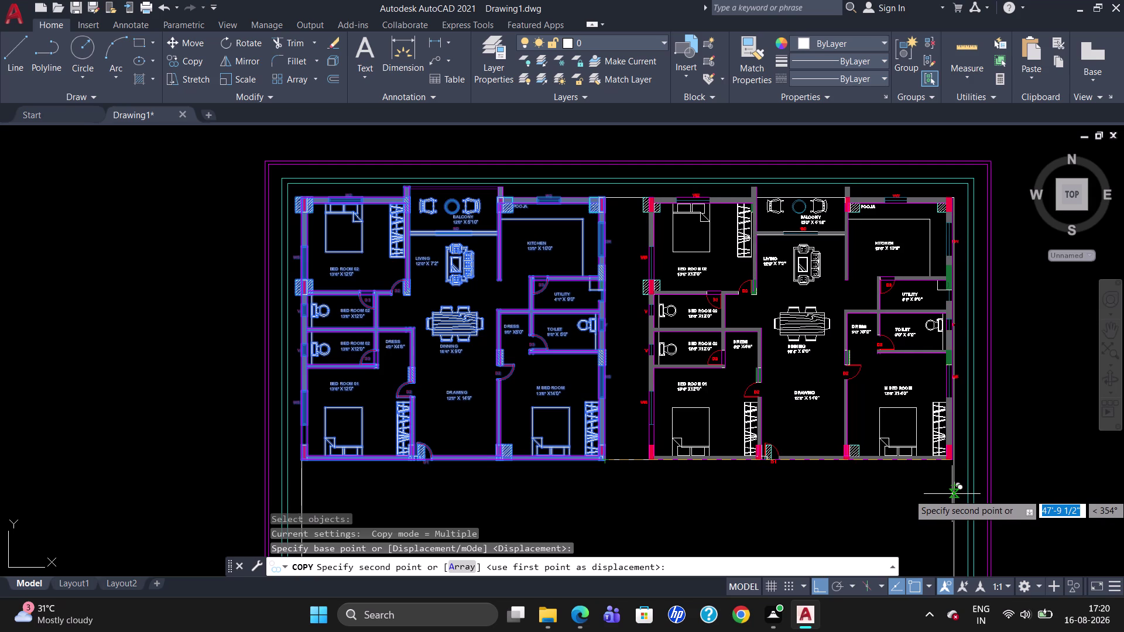
click(954, 493)
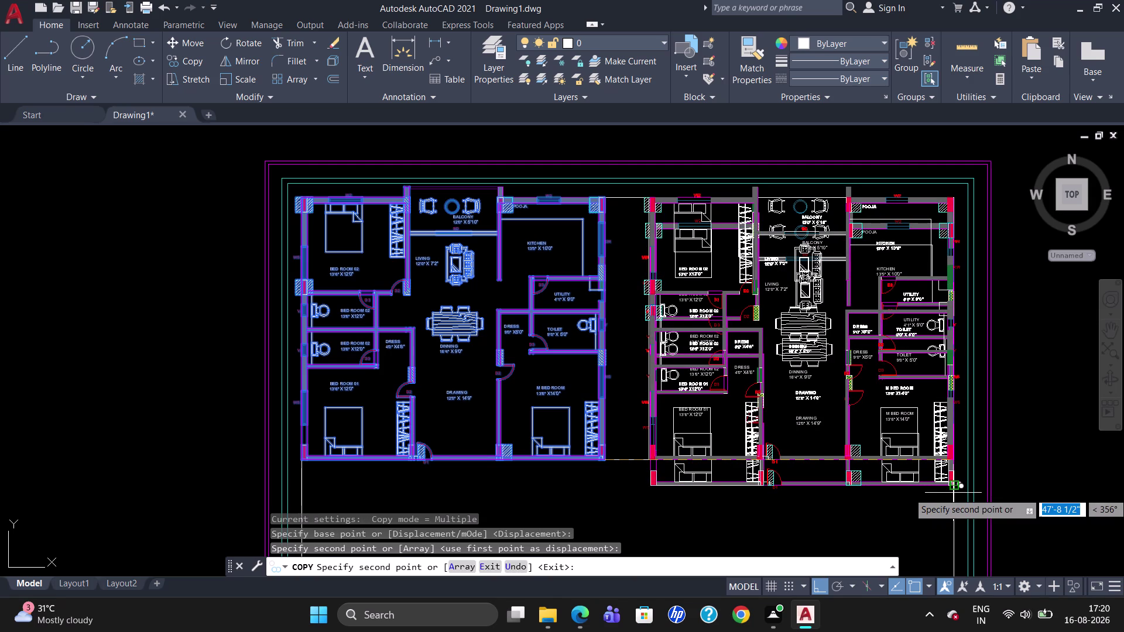
key(Escape)
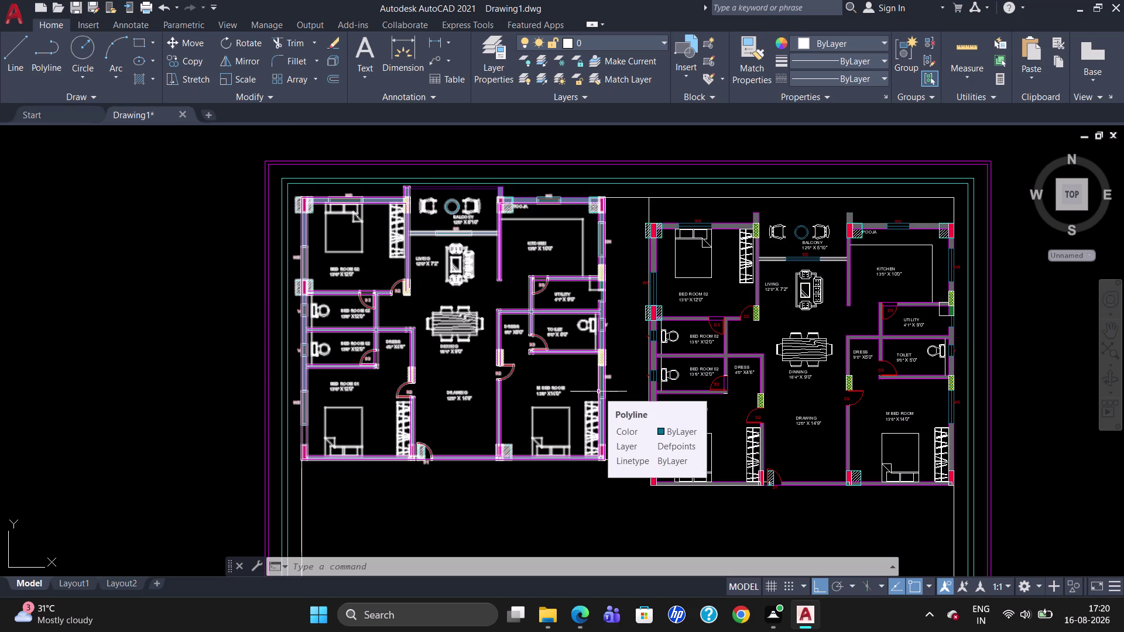
key(Escape)
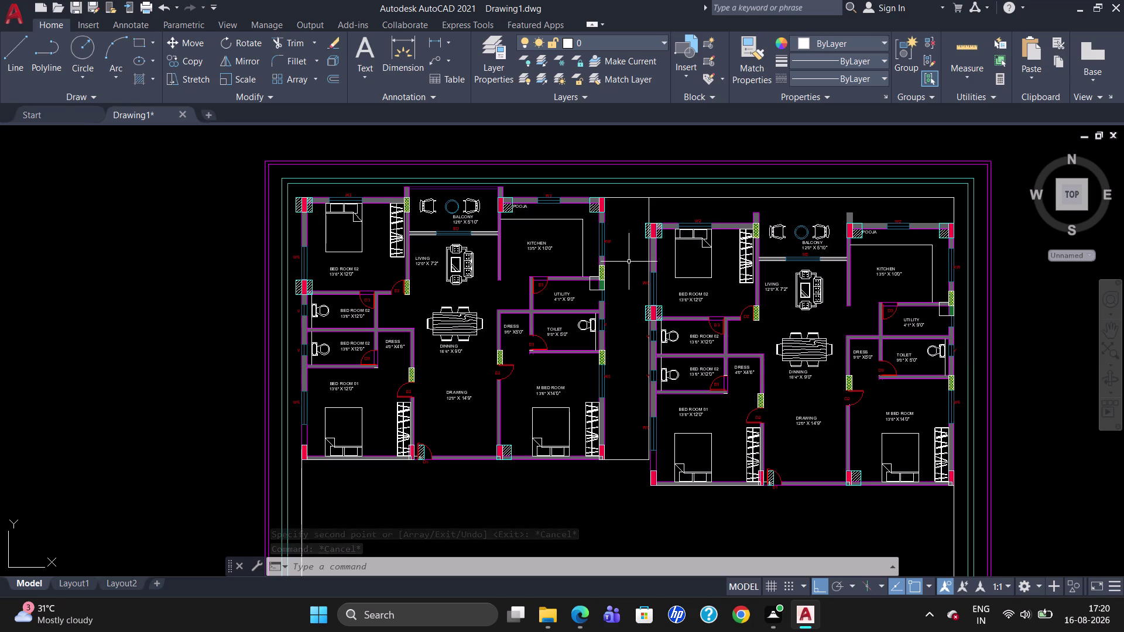
text(BR)
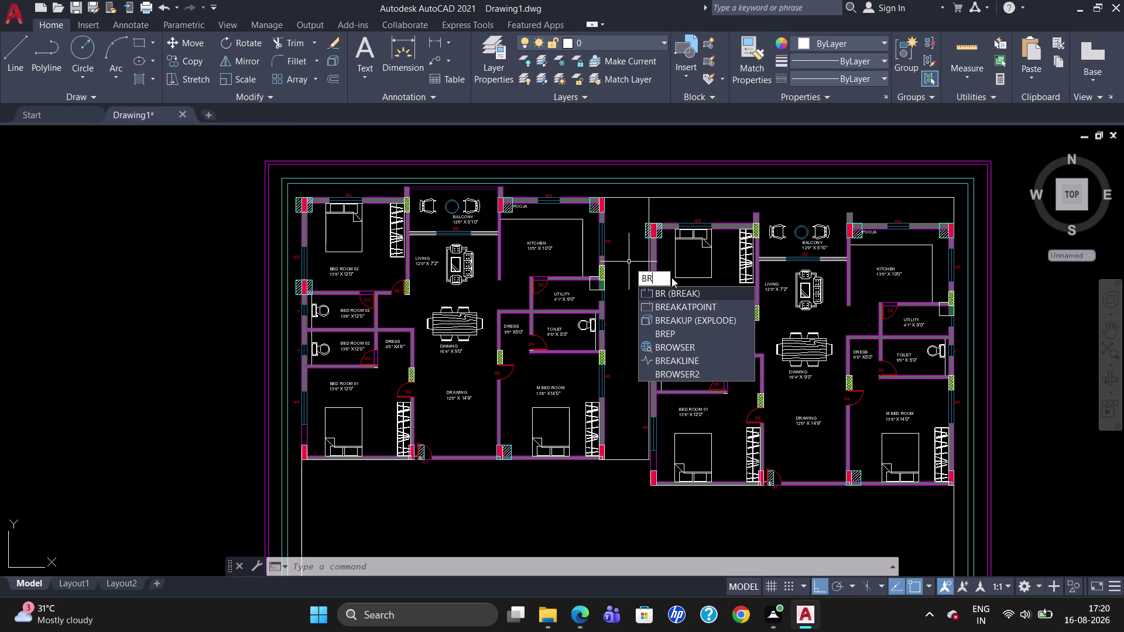
Begin breaking the top plot line at a single point, then abandon it.
click(675, 306)
click(622, 199)
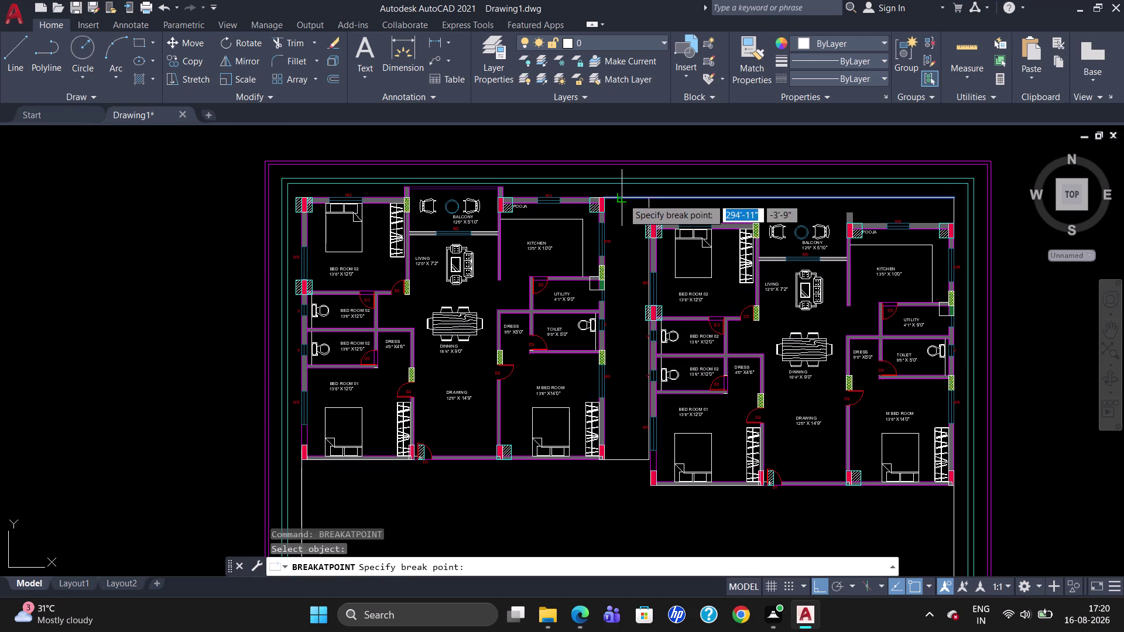
click(647, 202)
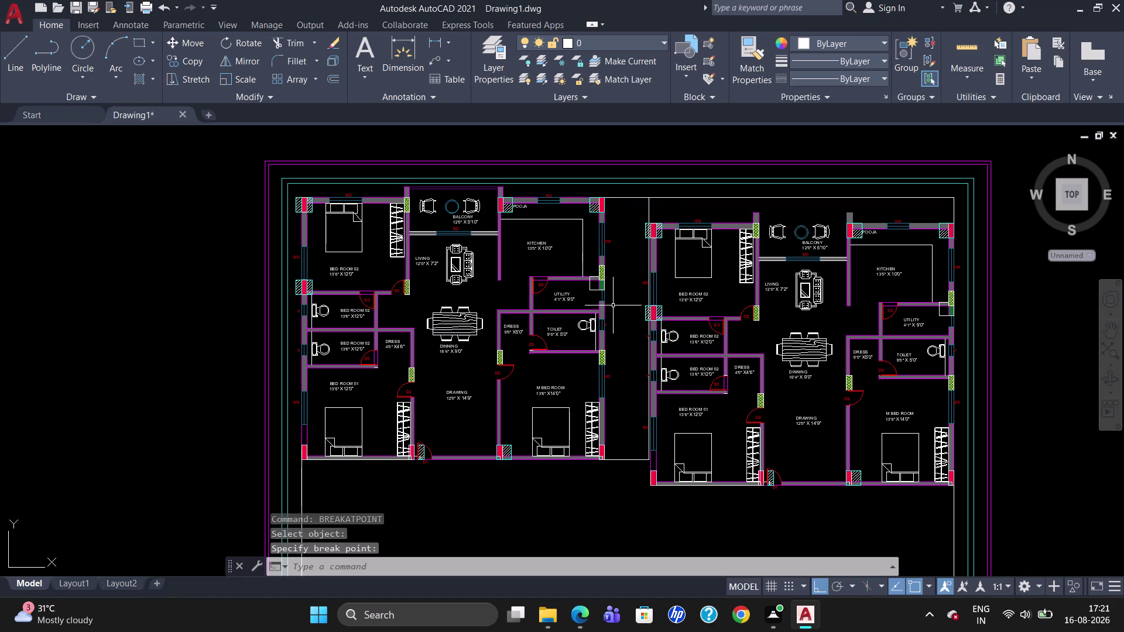
Move the right-hand plan so its top-left corner snaps to the first plan's top line.
key(m)
key(Return)
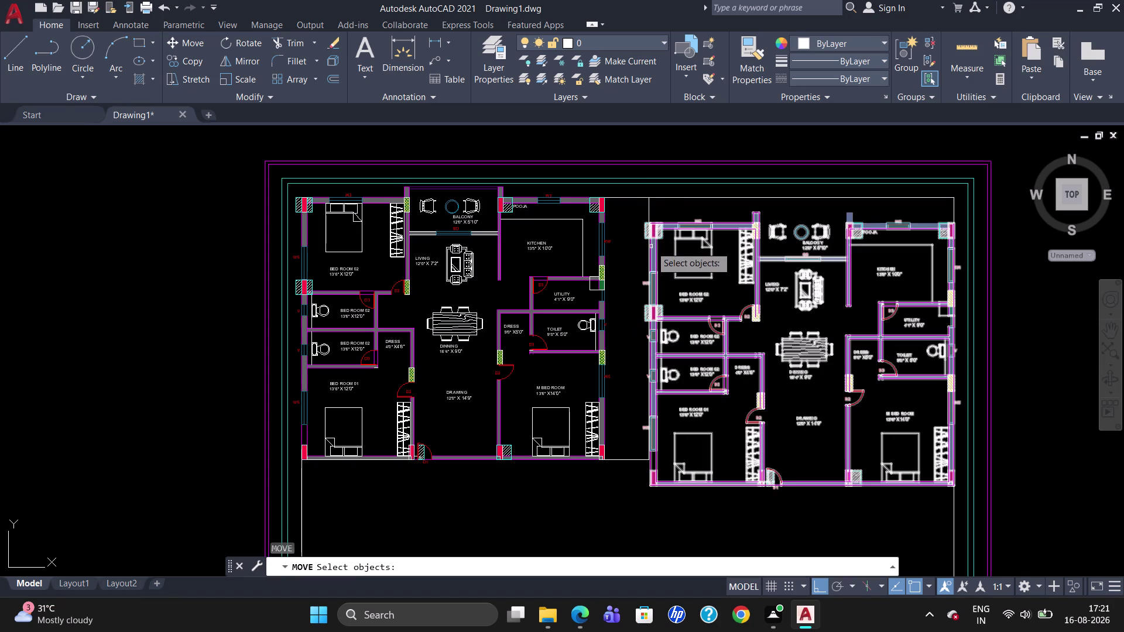
click(658, 226)
key(Return)
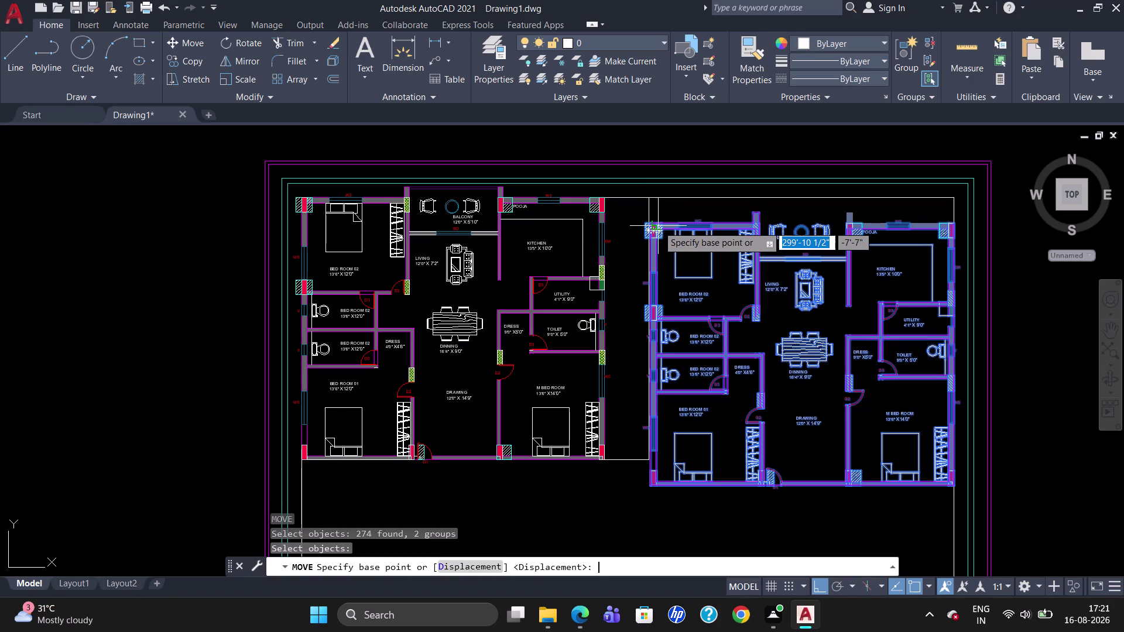
scroll(up, 3)
click(639, 217)
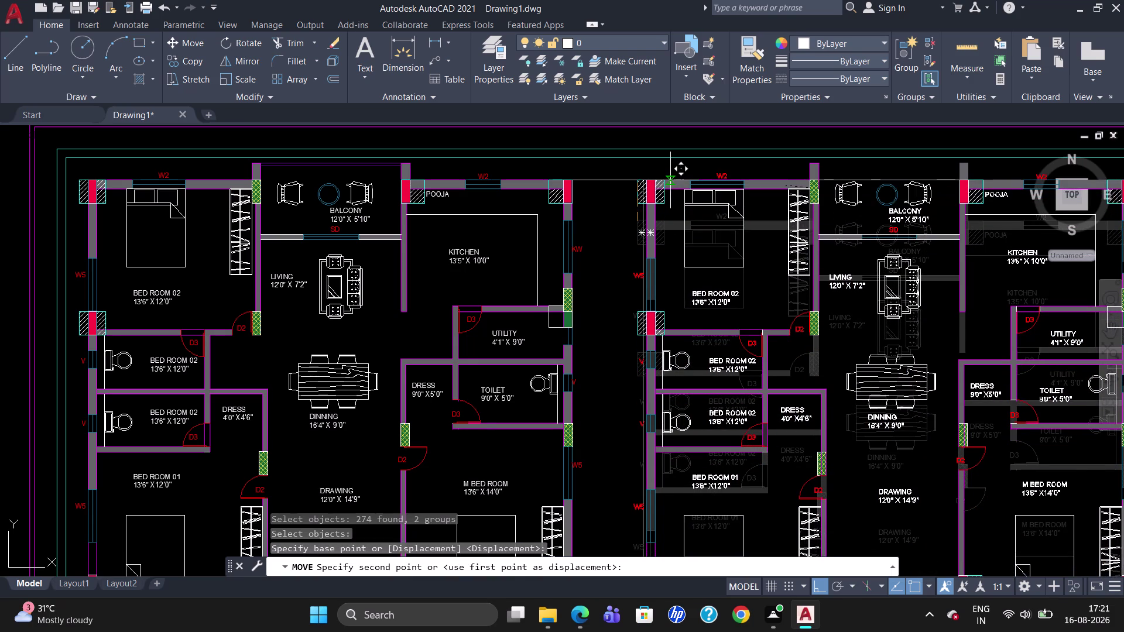
click(671, 180)
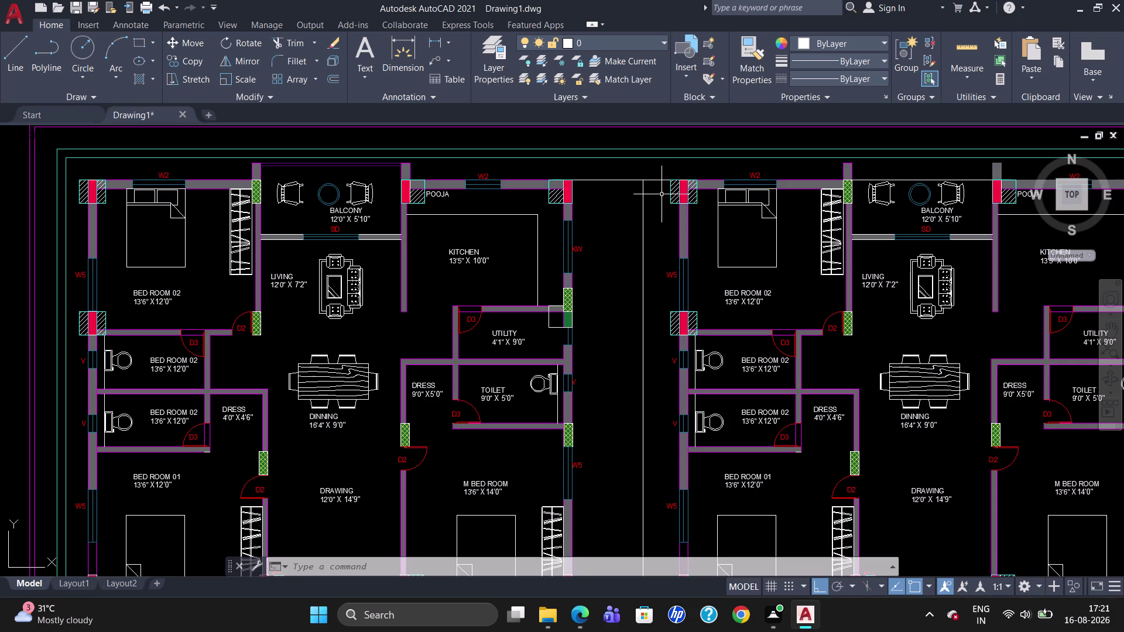
key(Escape)
scroll(down, 3)
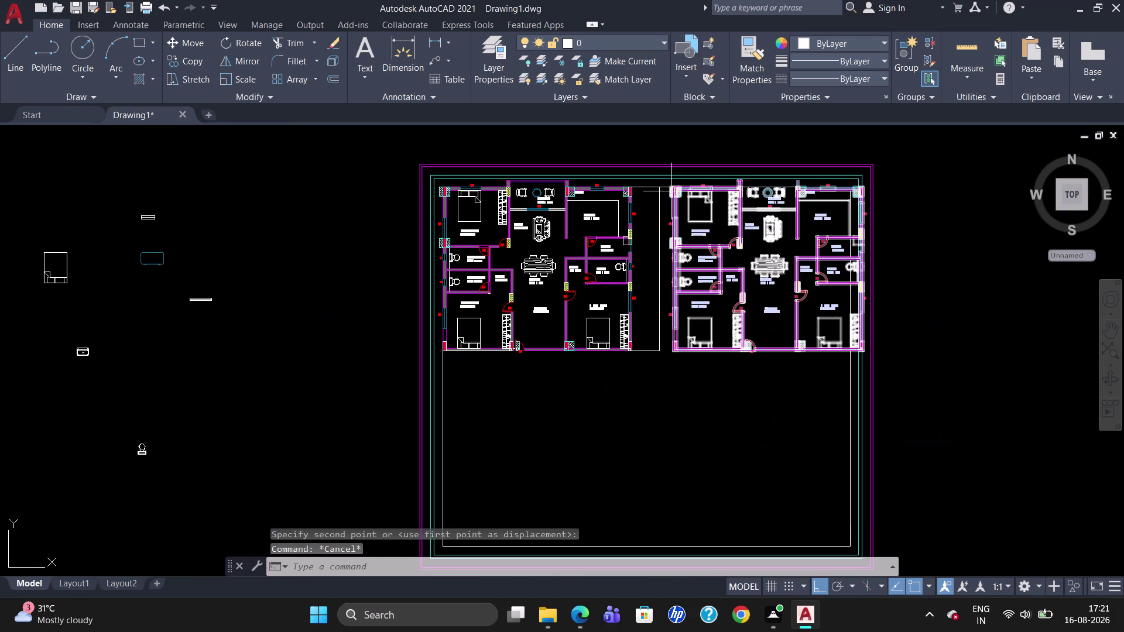
Move the right-hand floor plan left at 180° beside the first plan, leaving a narrow passage.
scroll(up, 3)
scroll(down, 3)
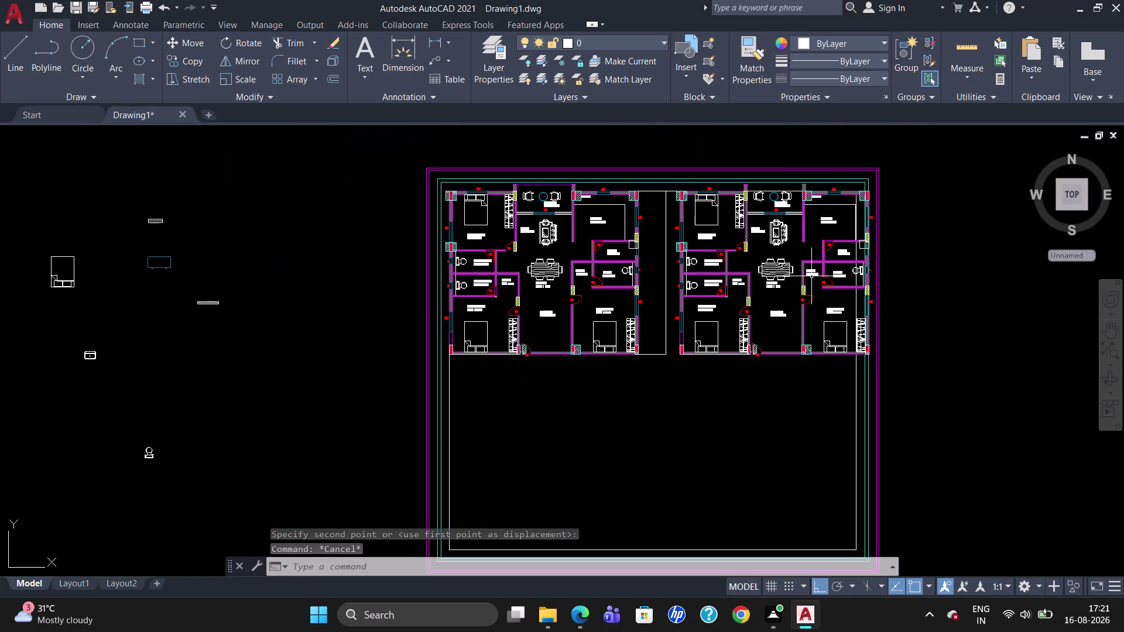
scroll(up, 3)
scroll(down, 3)
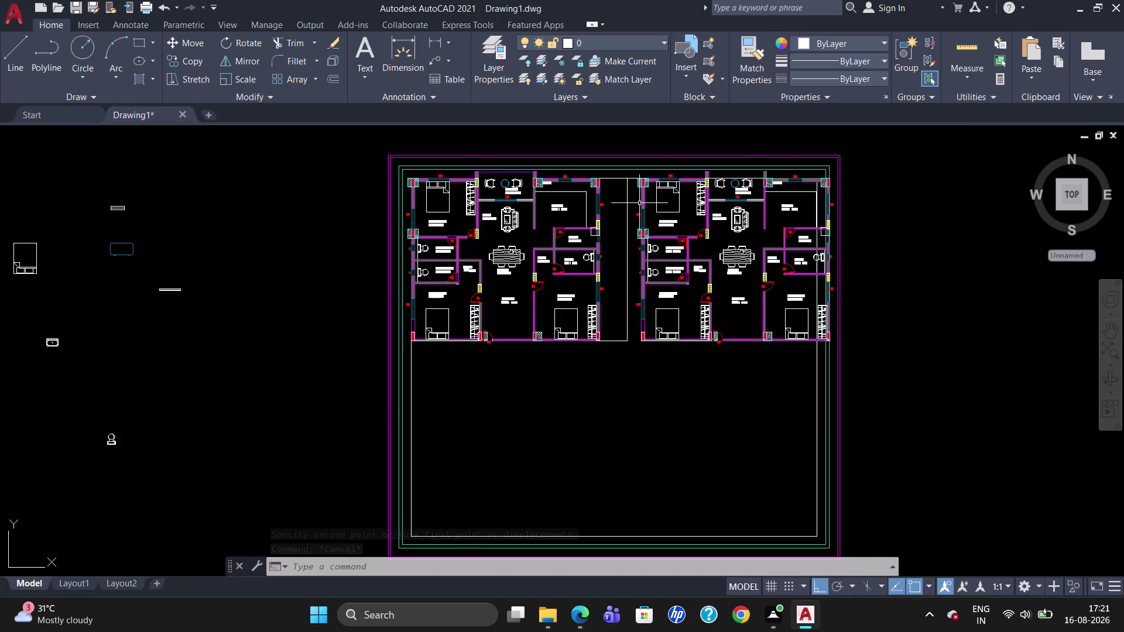
scroll(up, 3)
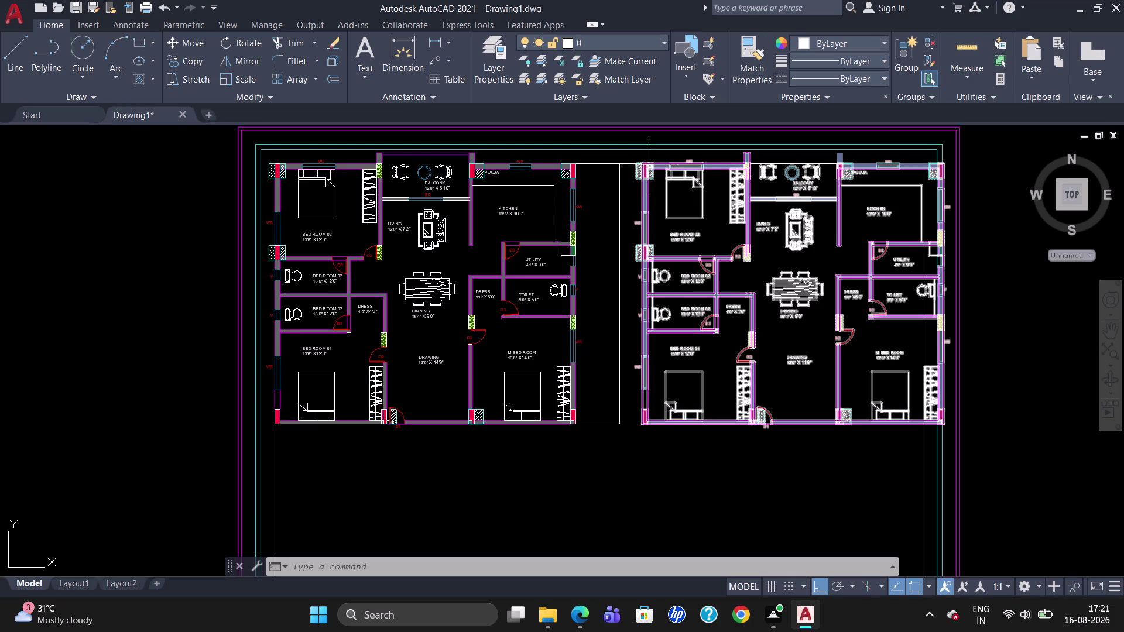
click(644, 170)
key(m)
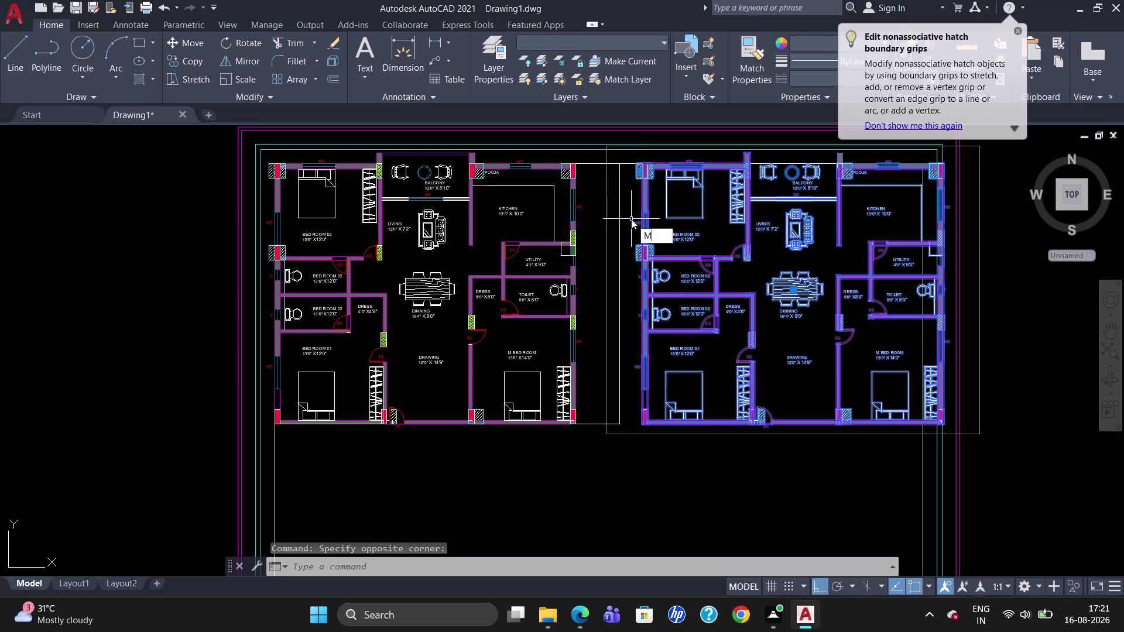
key(Return)
scroll(up, 3)
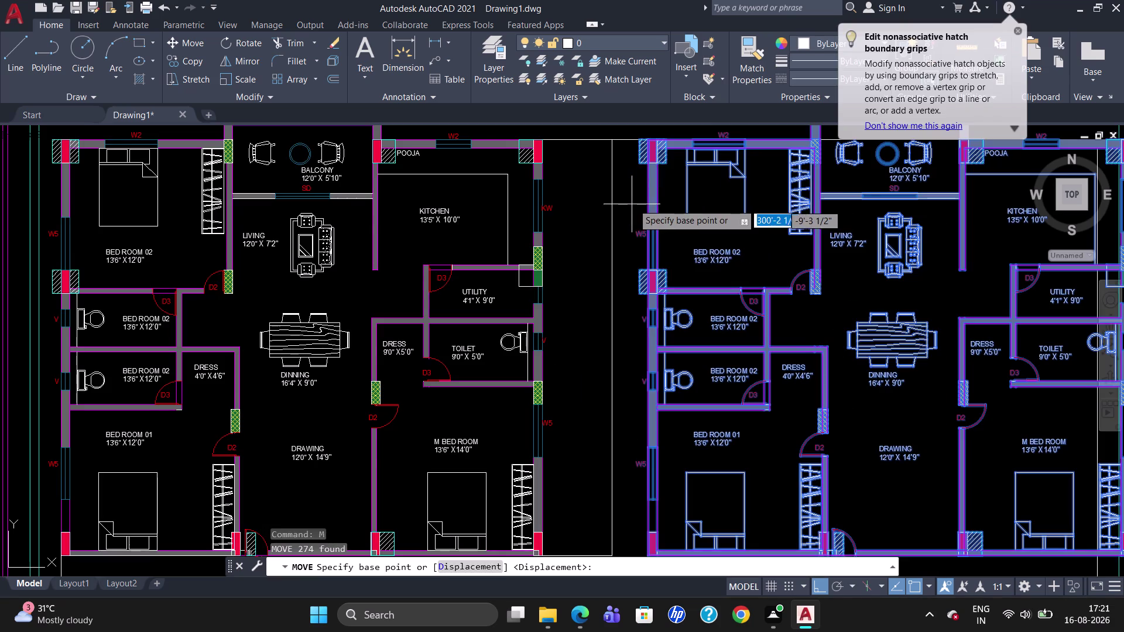
scroll(down, 3)
click(640, 147)
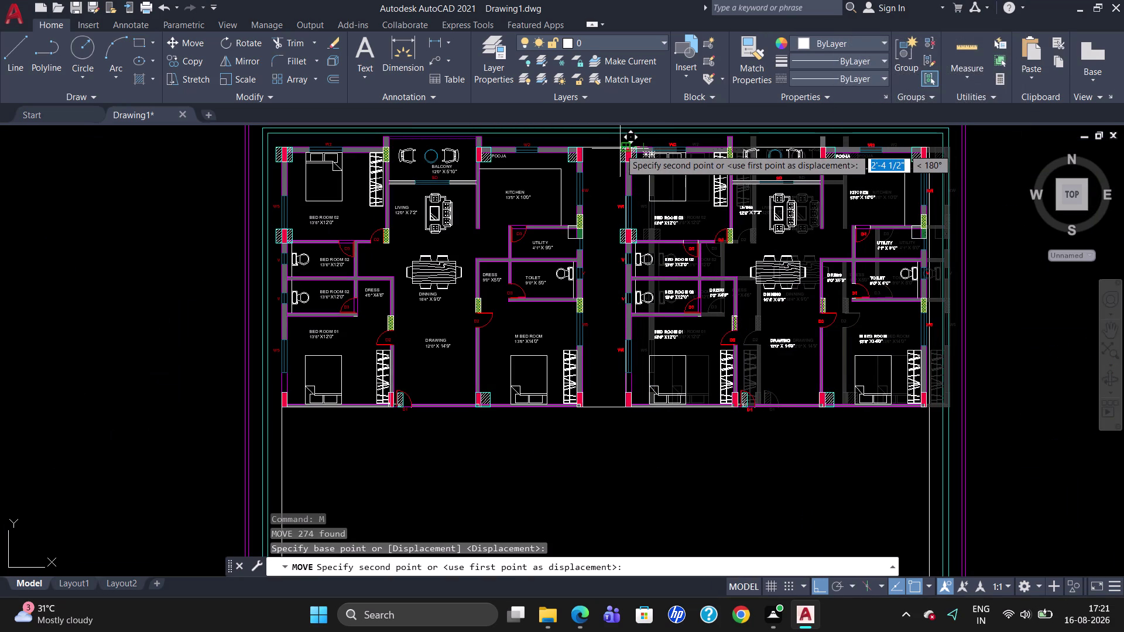
click(620, 149)
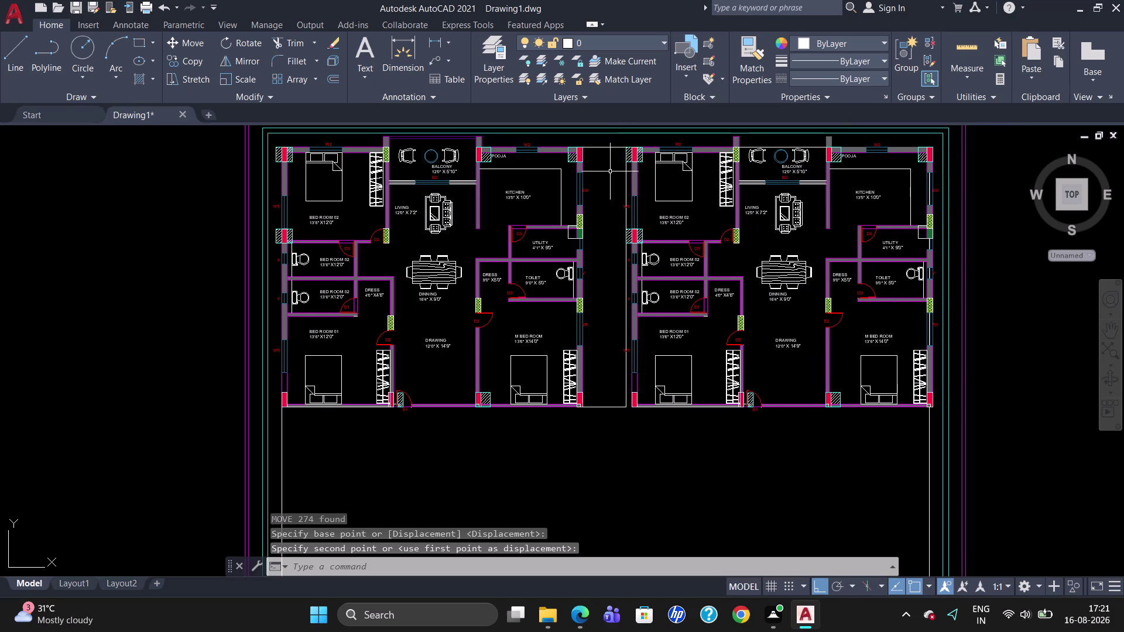
key(Escape)
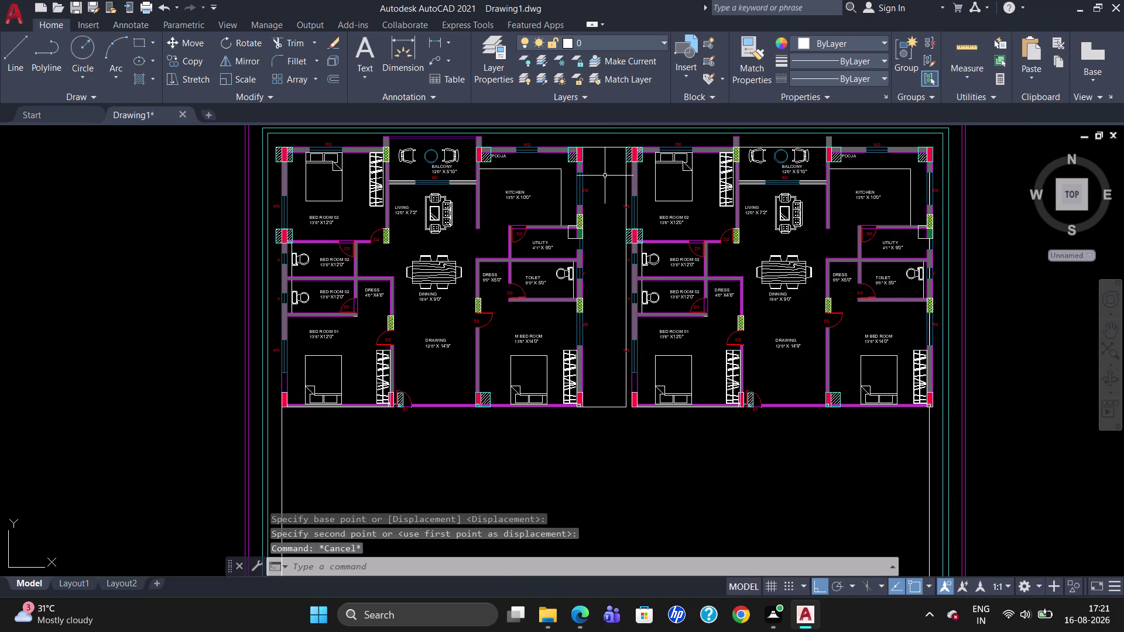
scroll(up, 3)
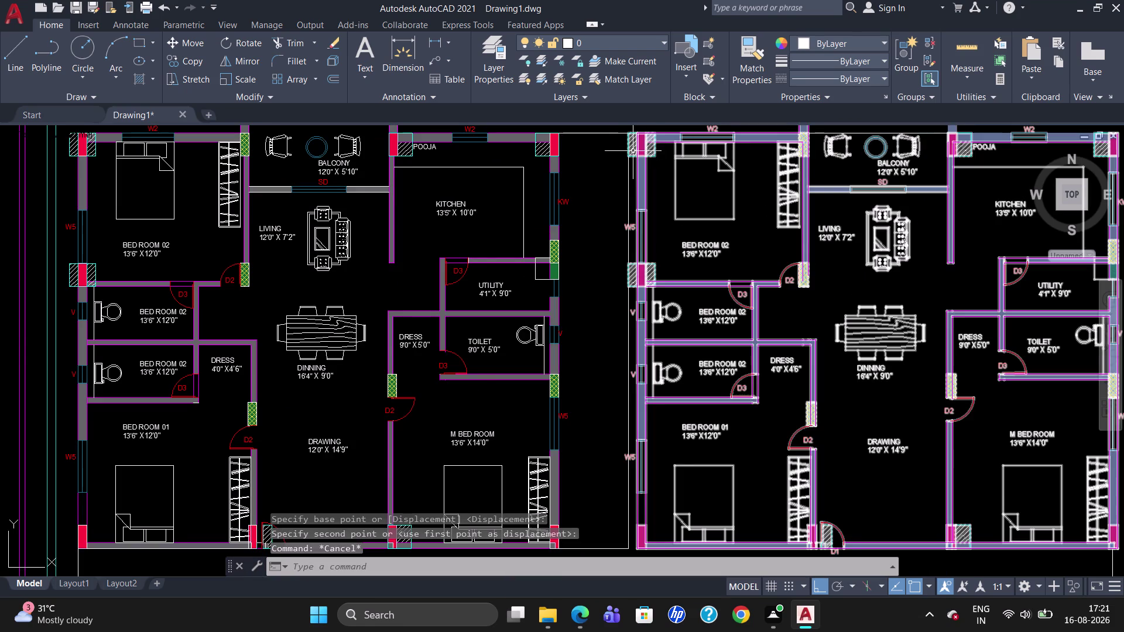
scroll(down, 3)
scroll(up, 3)
scroll(down, 3)
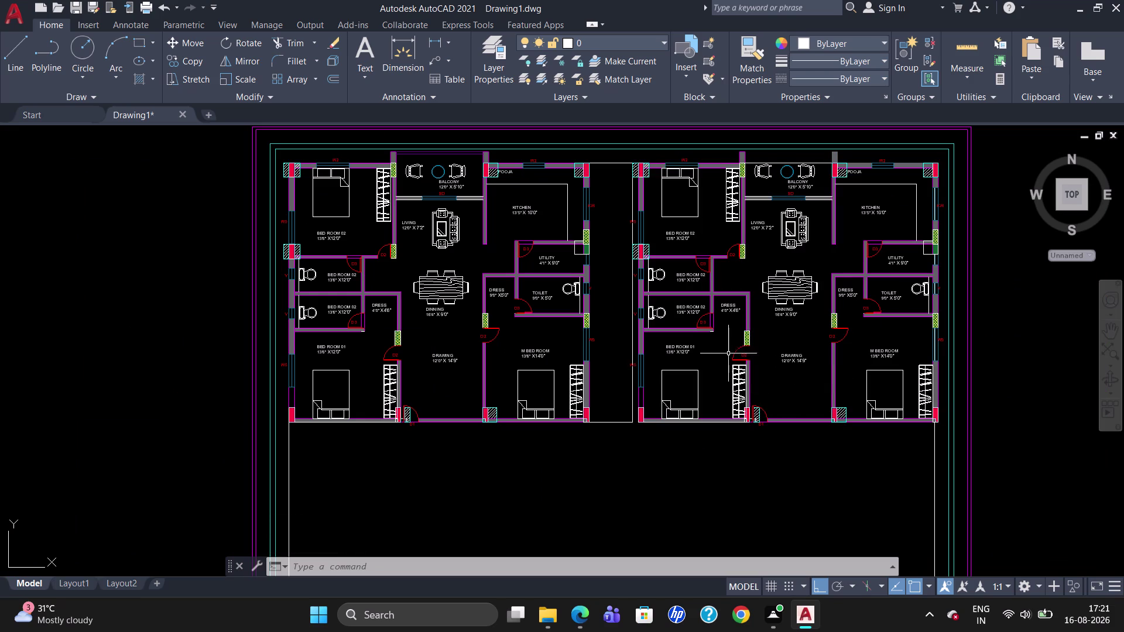
scroll(up, 3)
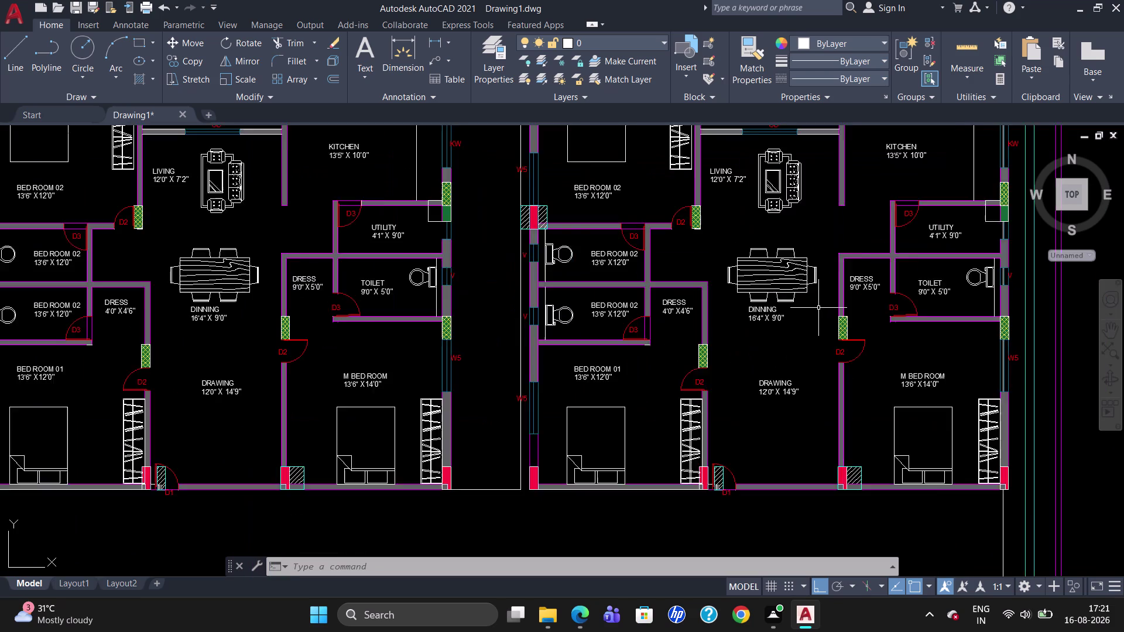
scroll(down, 3)
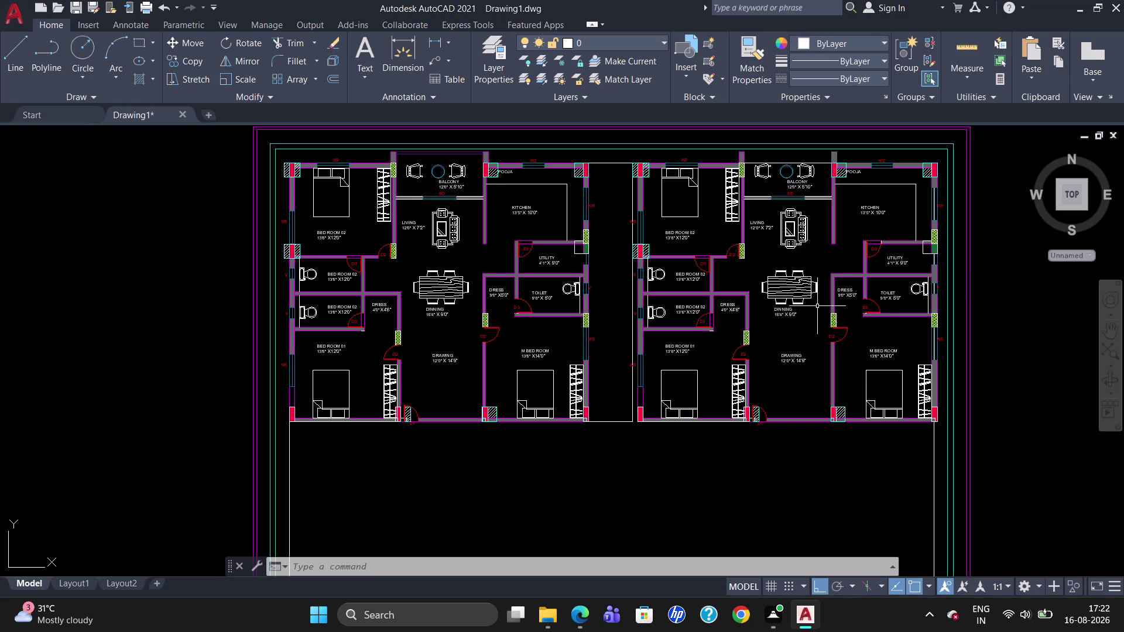
click(639, 223)
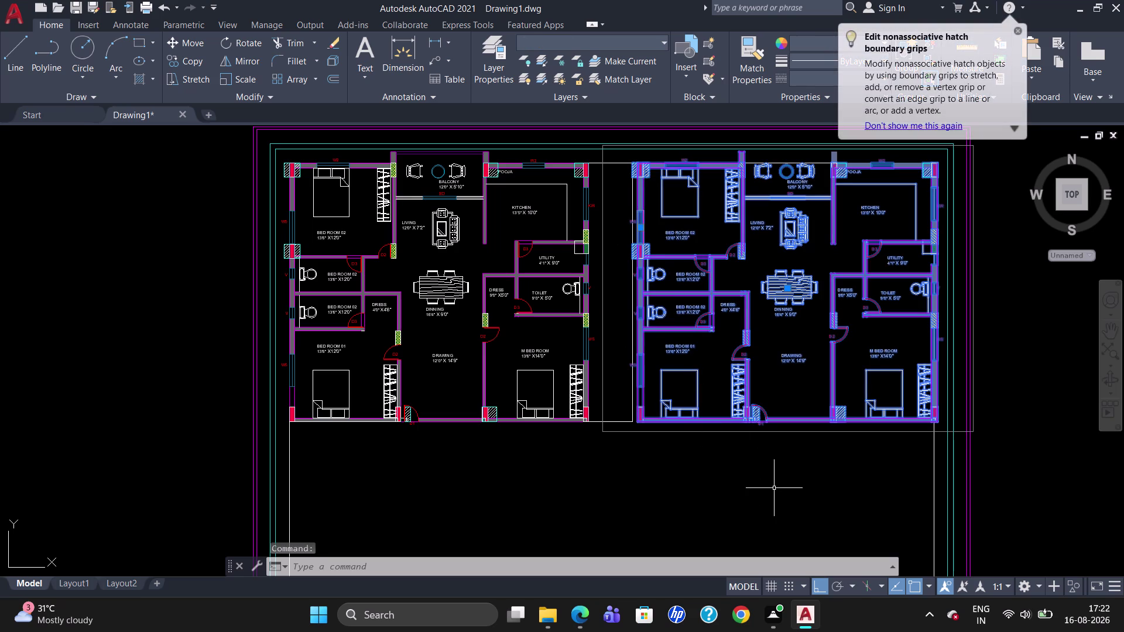
key(Escape)
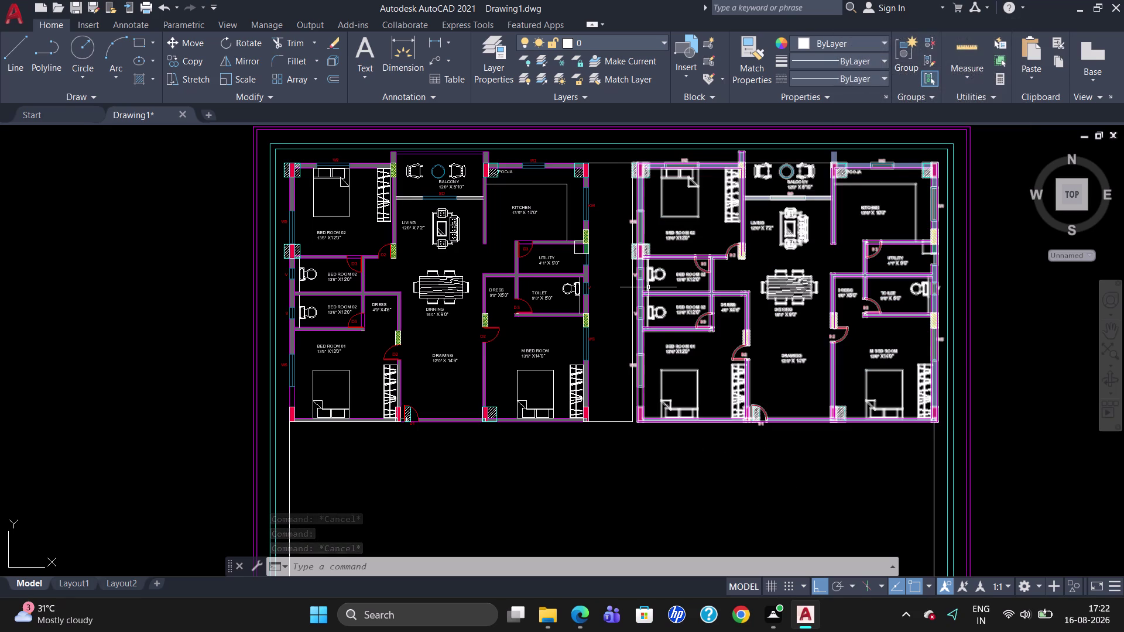
click(648, 287)
text(RO)
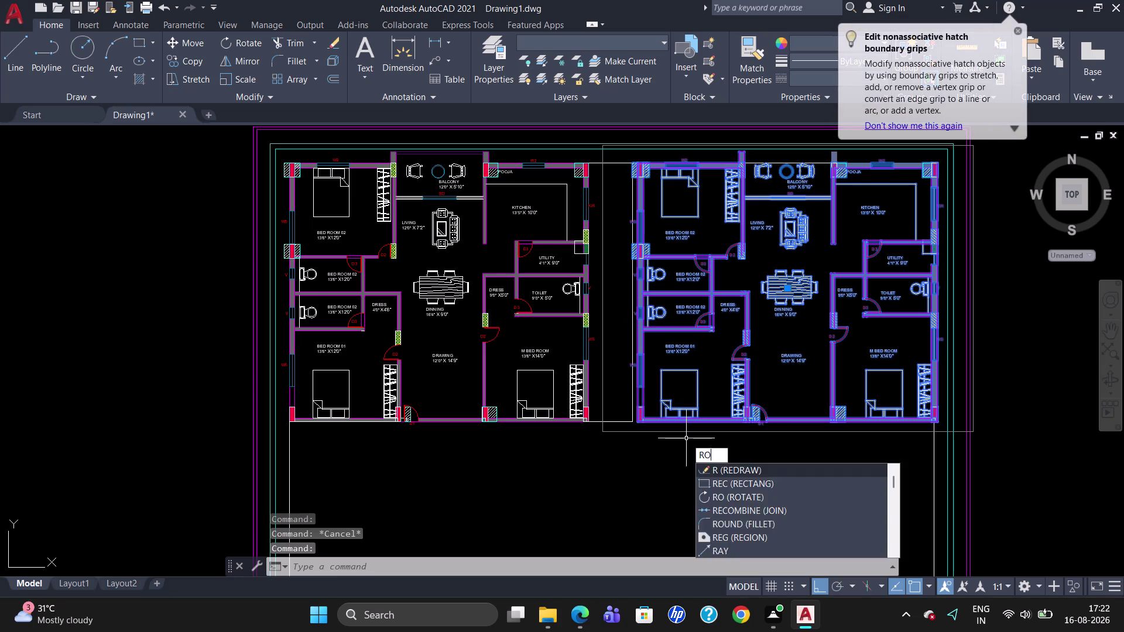
key(Return)
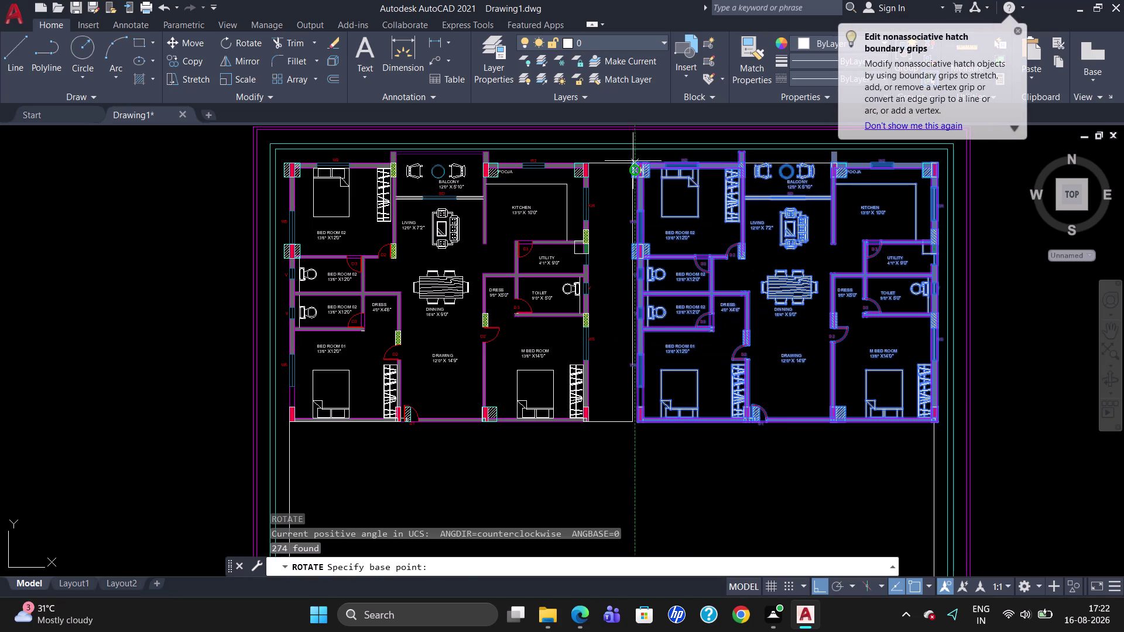
click(633, 158)
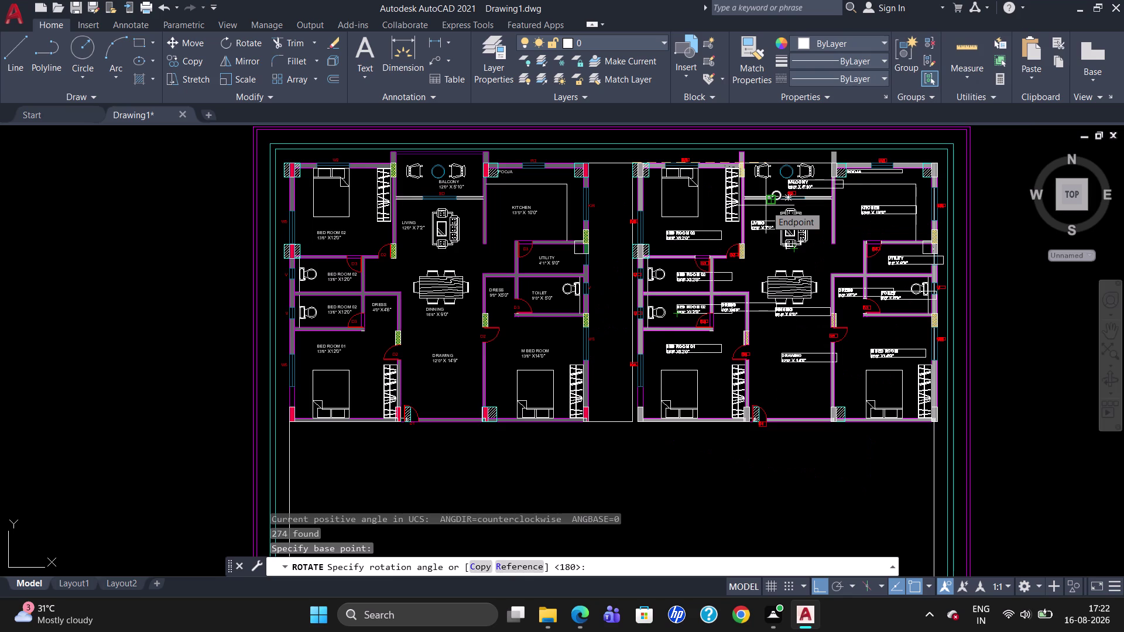
key(Escape)
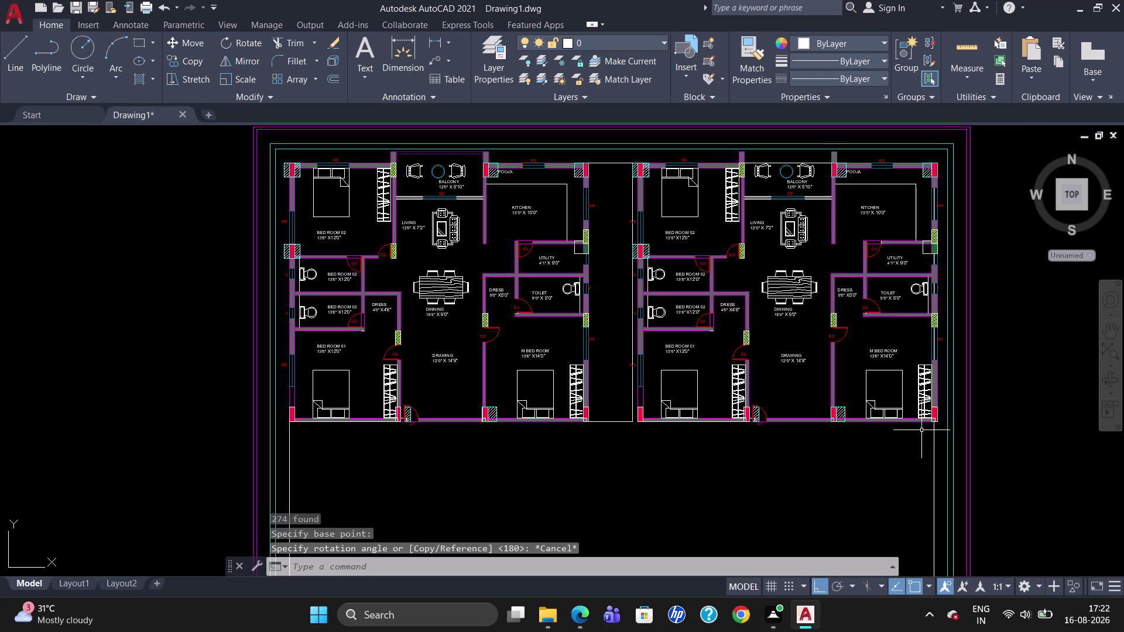
click(909, 421)
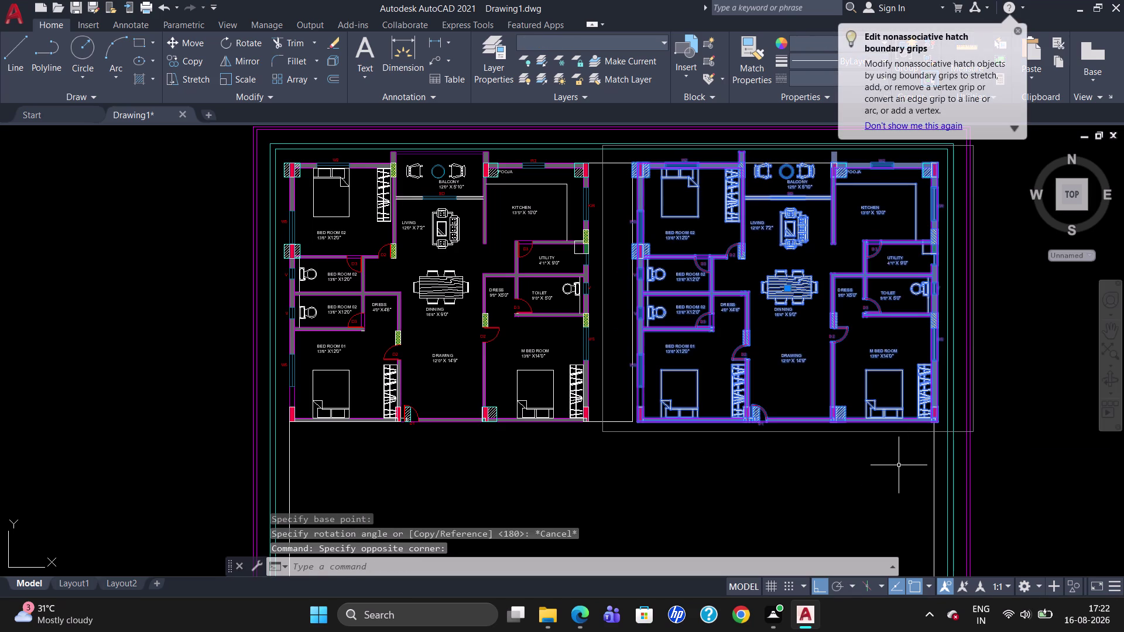
key(Escape)
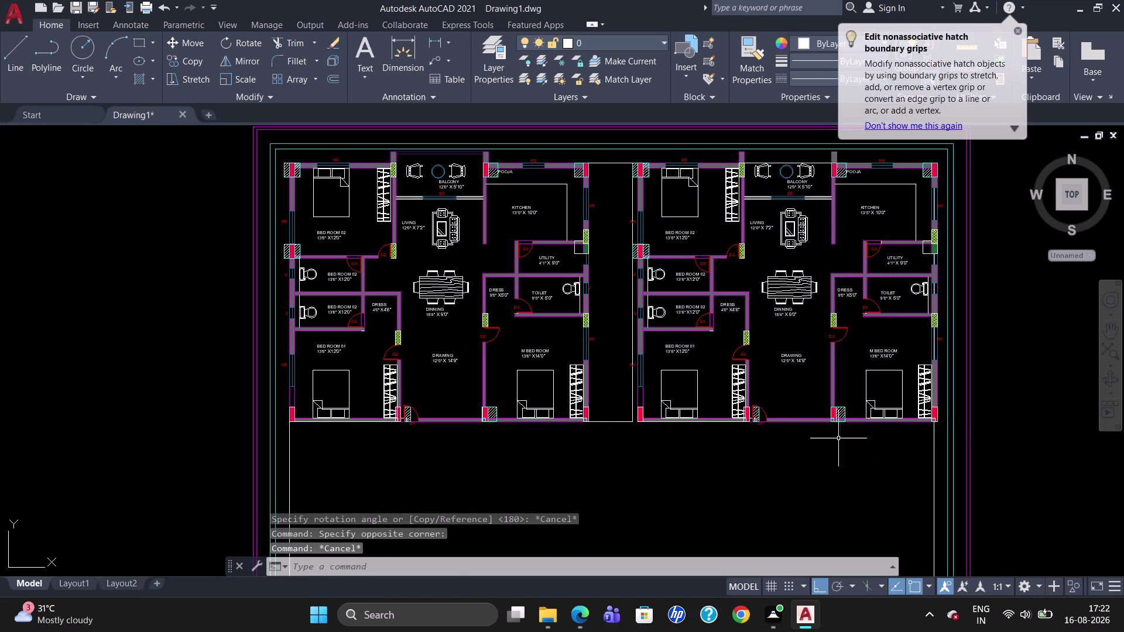
scroll(down, 3)
scroll(up, 3)
scroll(down, 3)
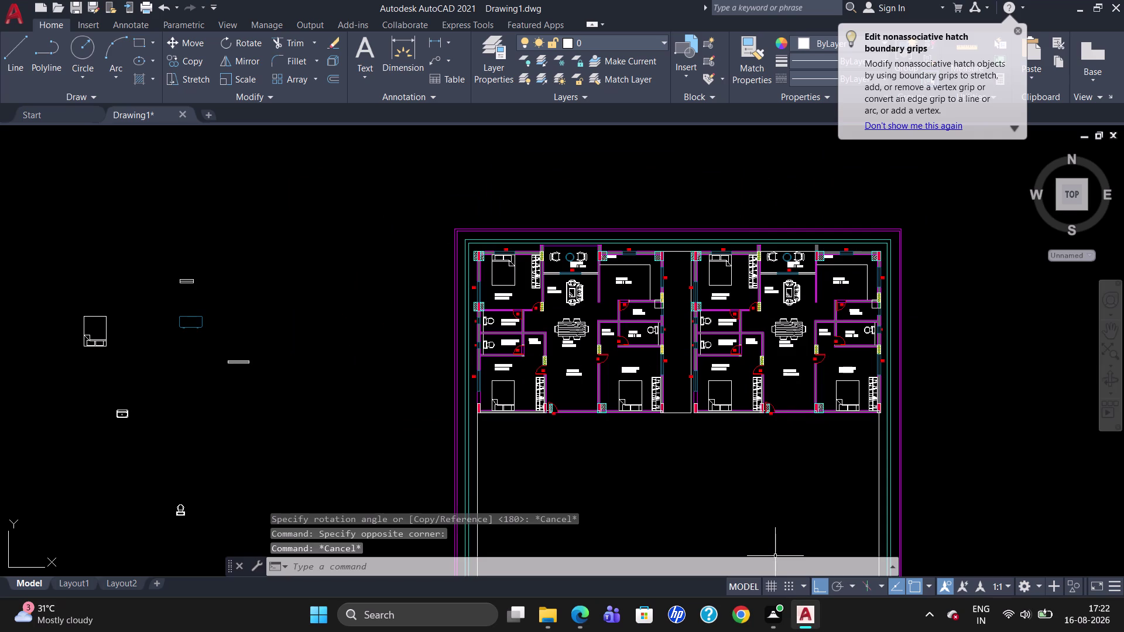